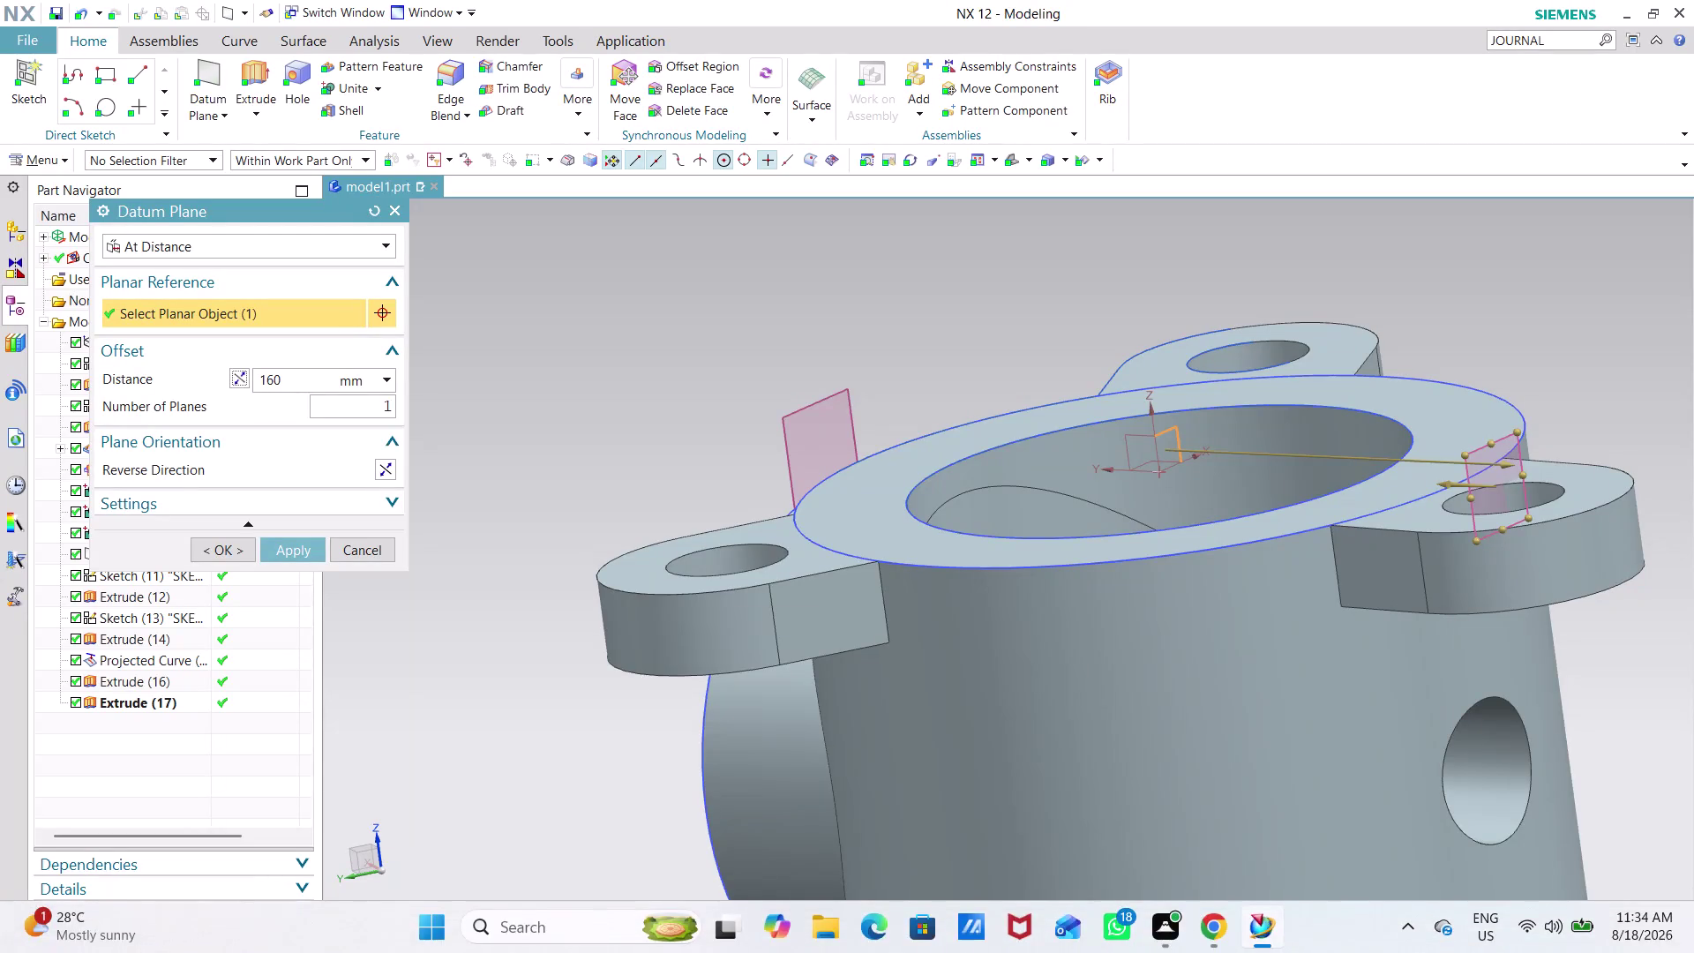
Enter a 175 mm offset distance and apply it to create the datum plane.
click(288, 375)
click(289, 375)
triple_click(289, 375)
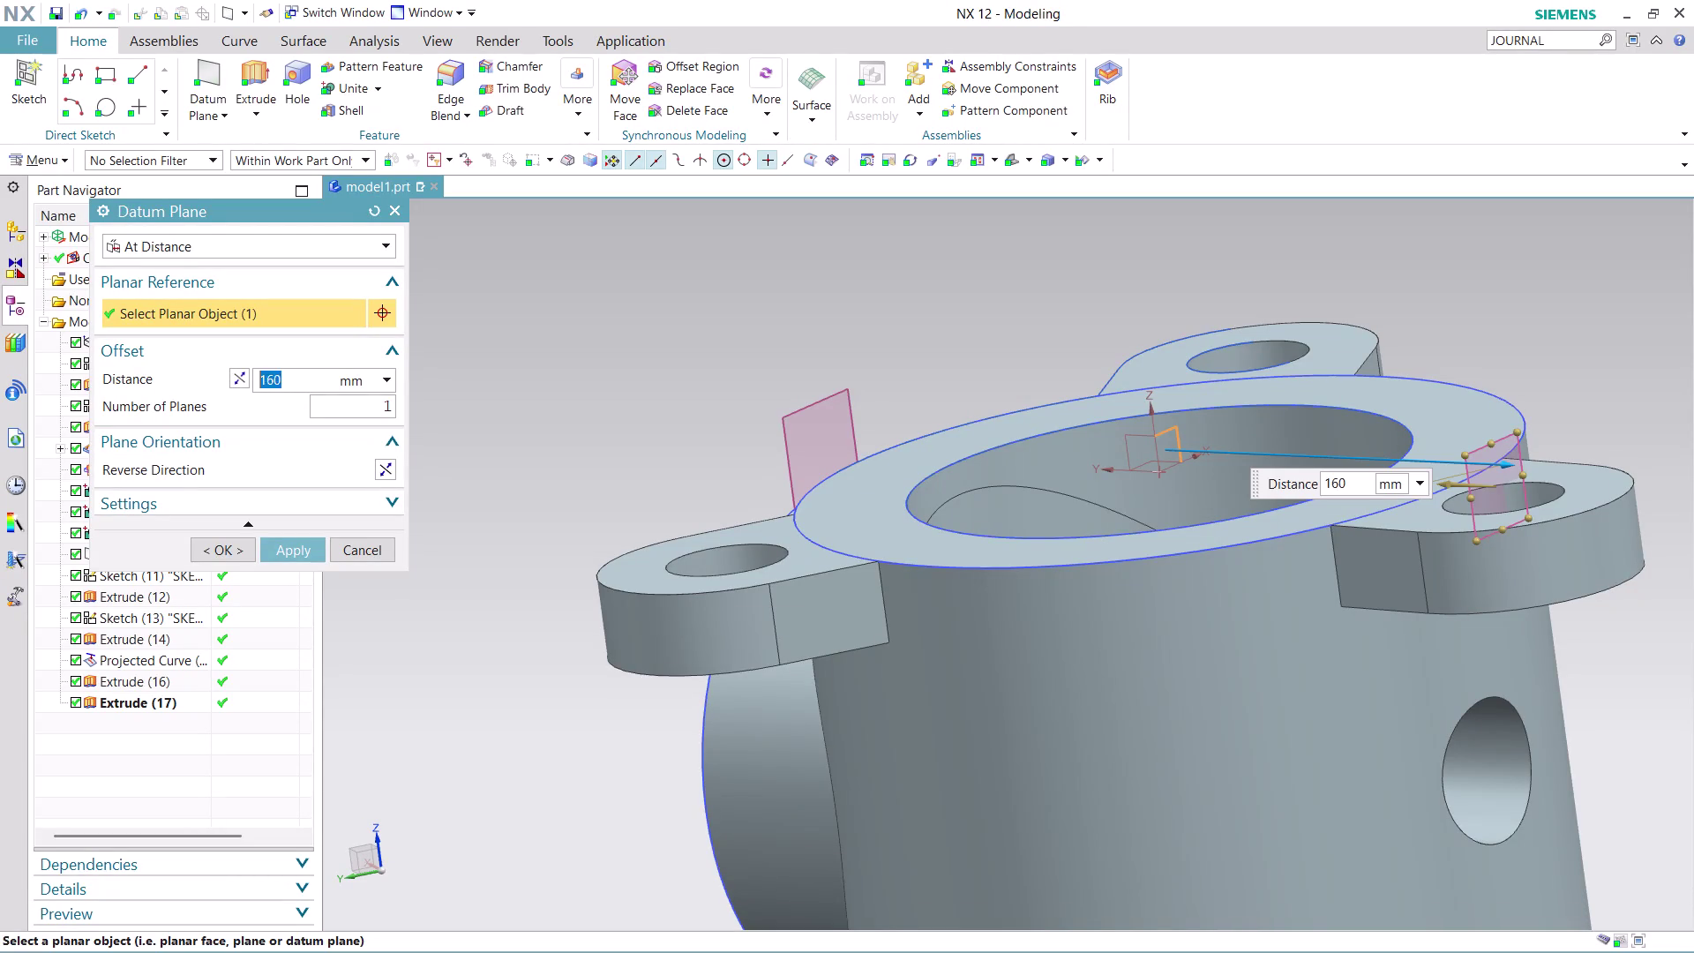
text(1)
text(75)
click(290, 544)
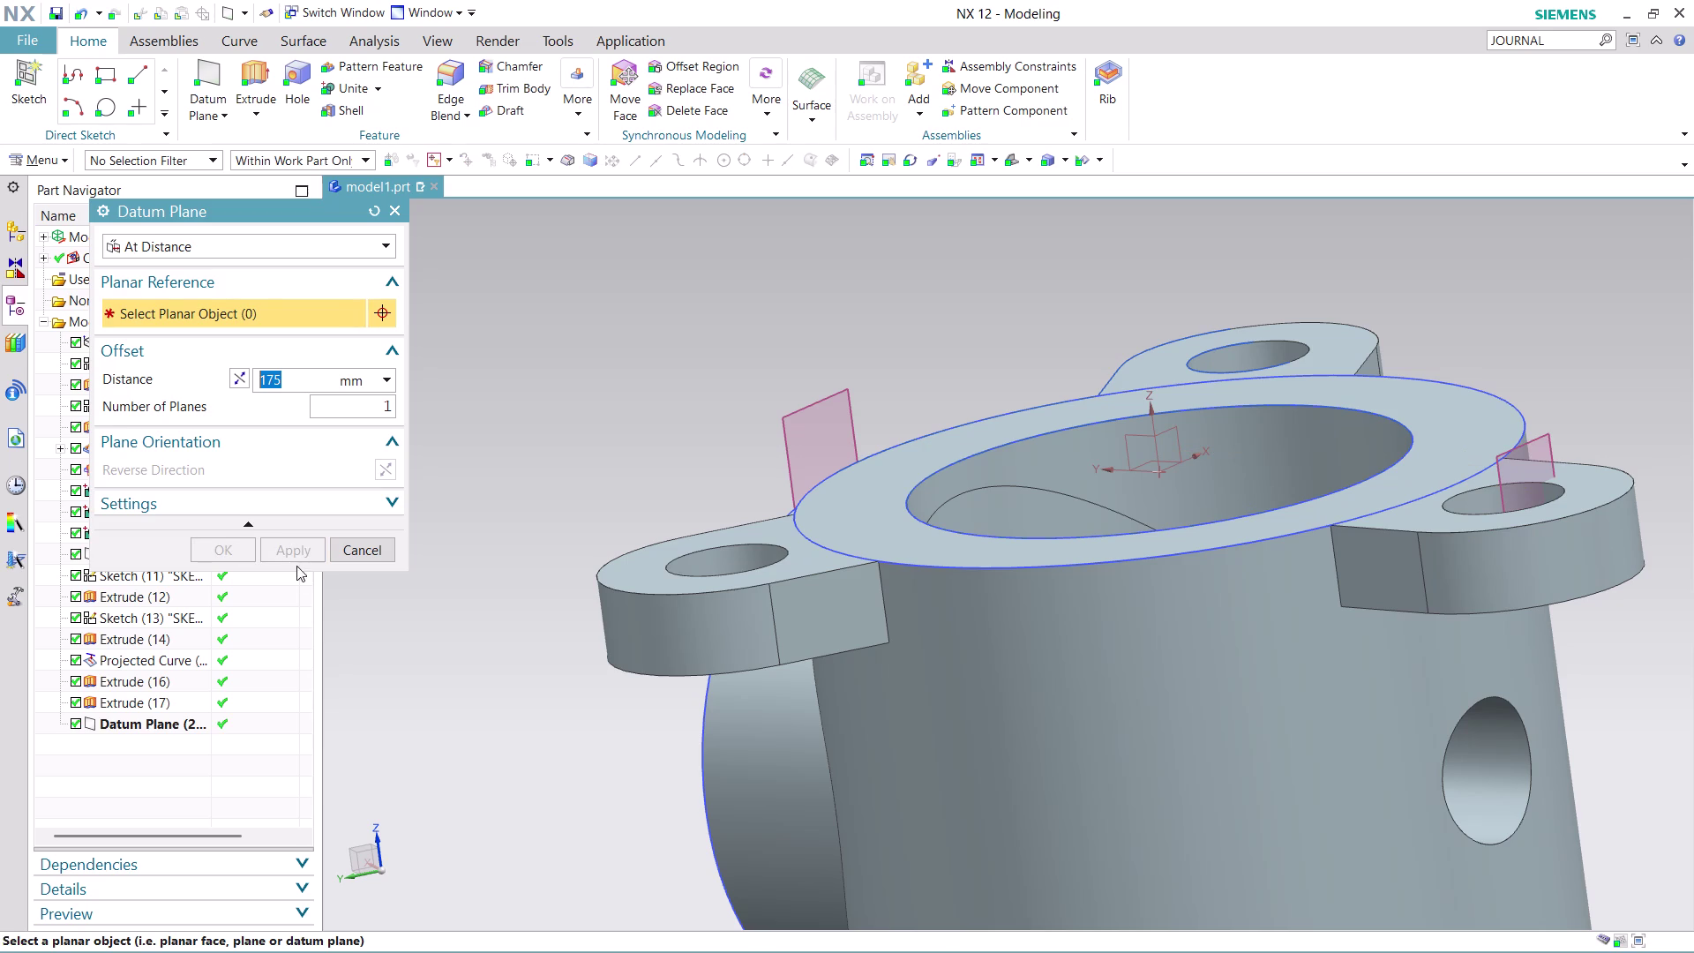
Orbit the model to inspect the new datum plane, then close the Datum Plane dialog.
scroll(down, 3)
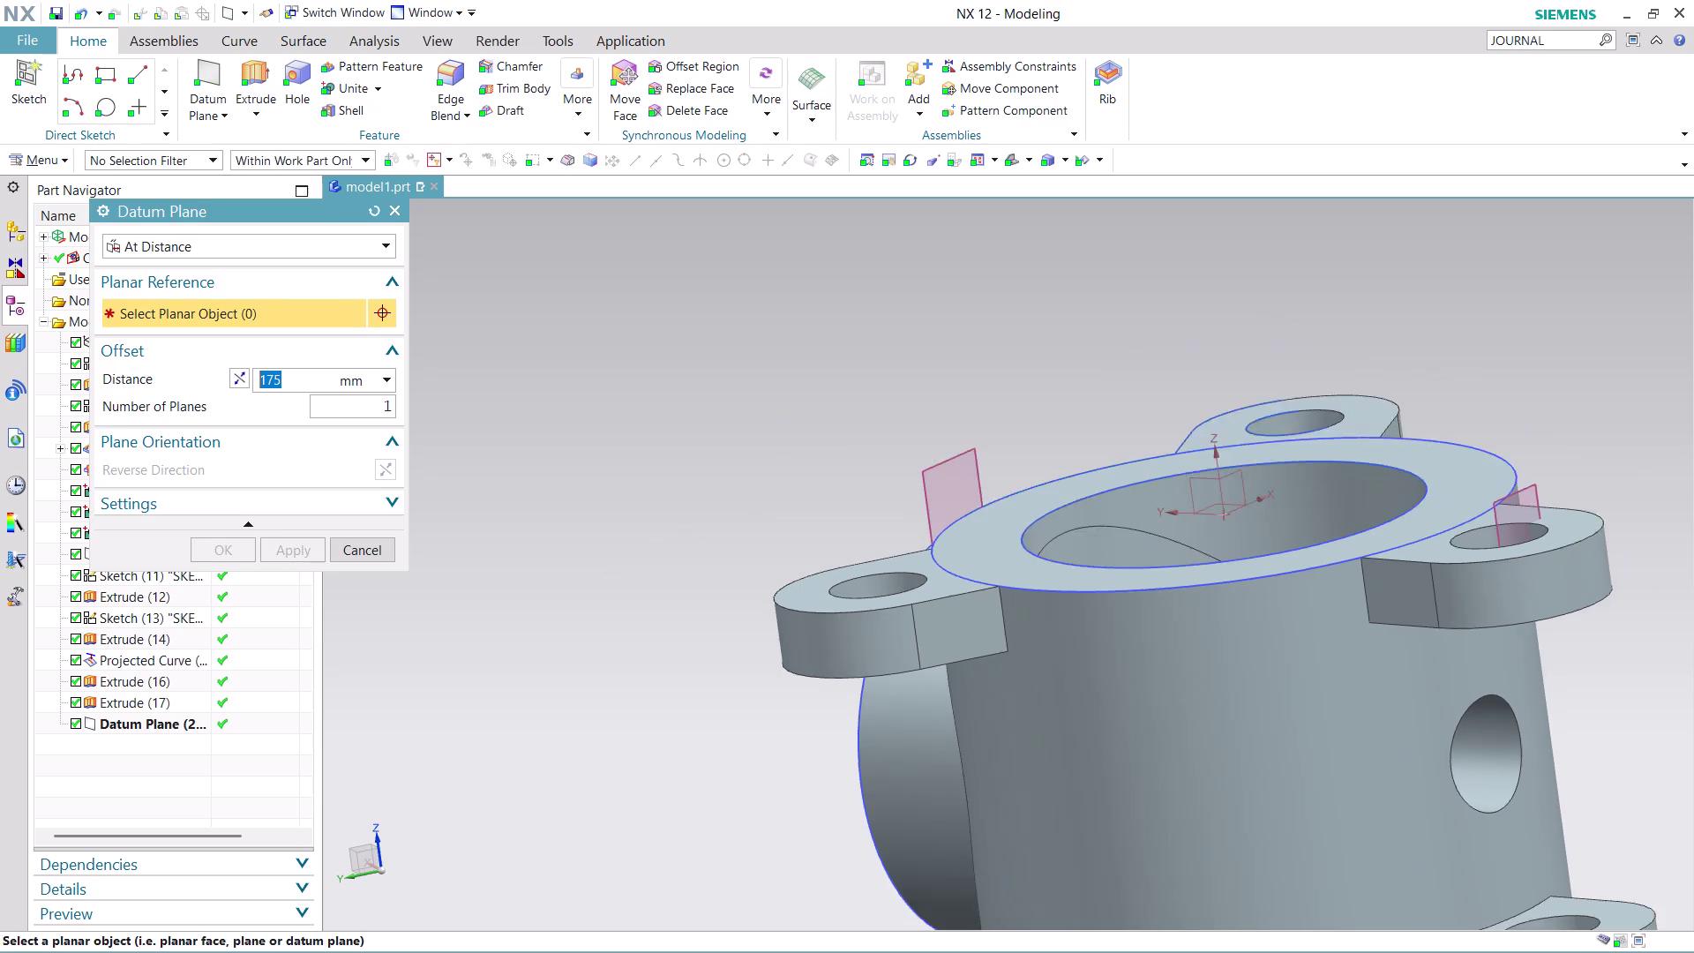
scroll(down, 3)
middle_drag(1572, 696, 1485, 661)
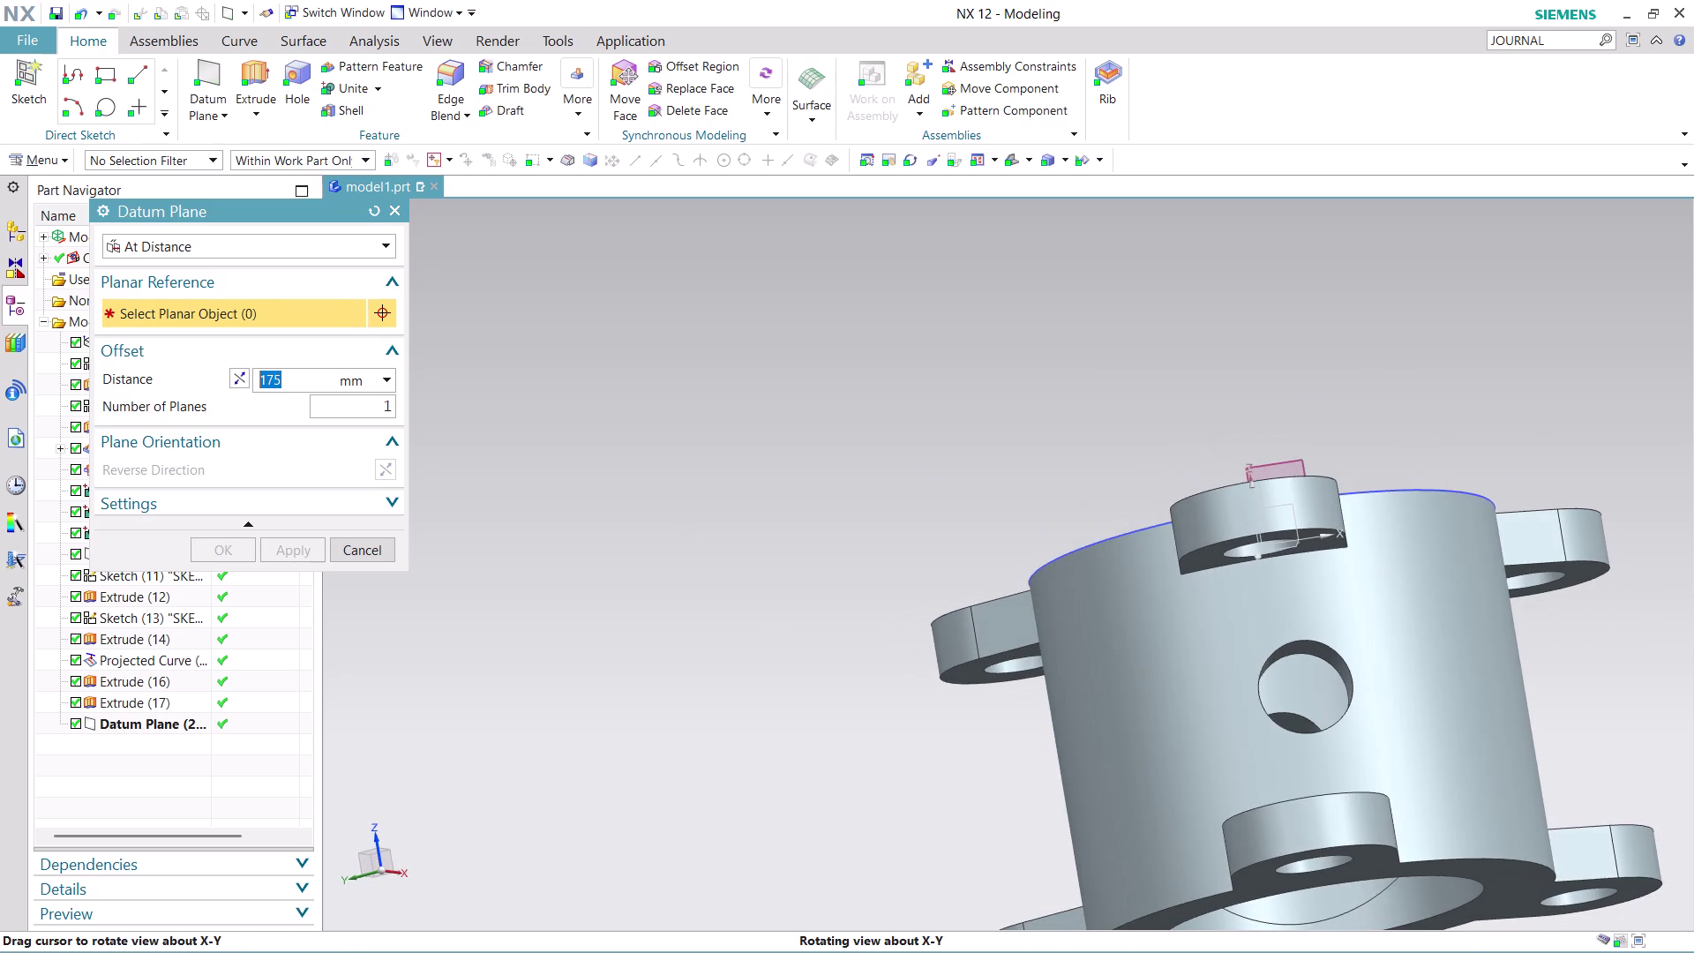
middle_drag(1484, 662, 1484, 663)
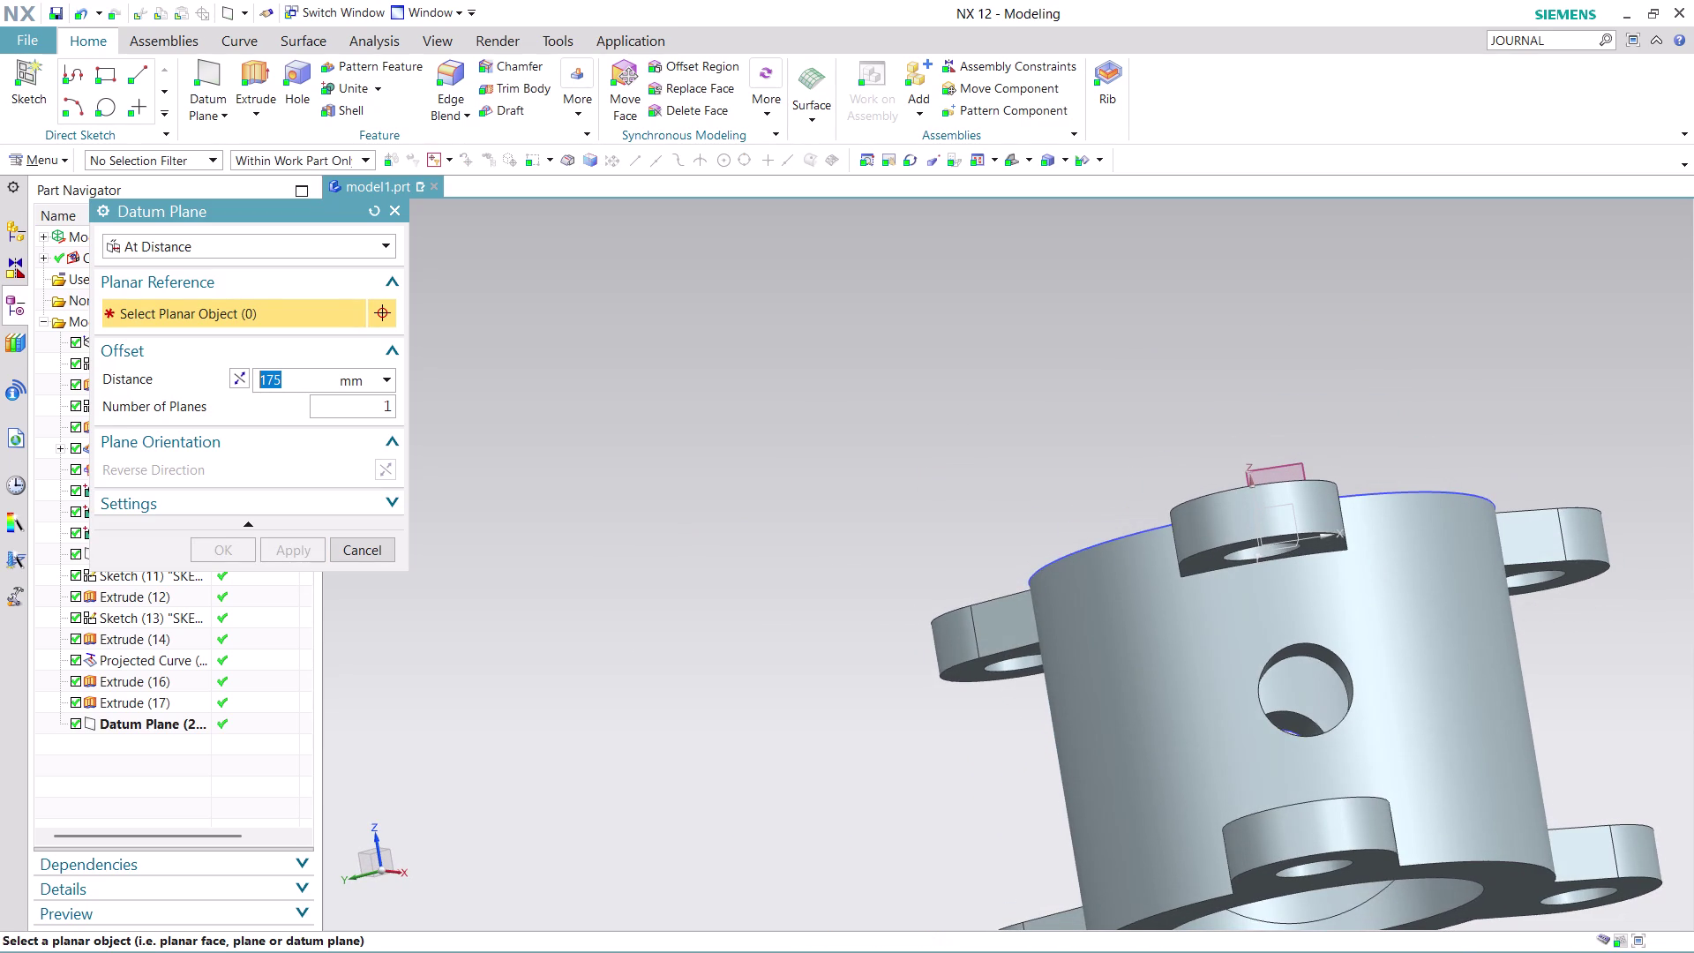
click(382, 548)
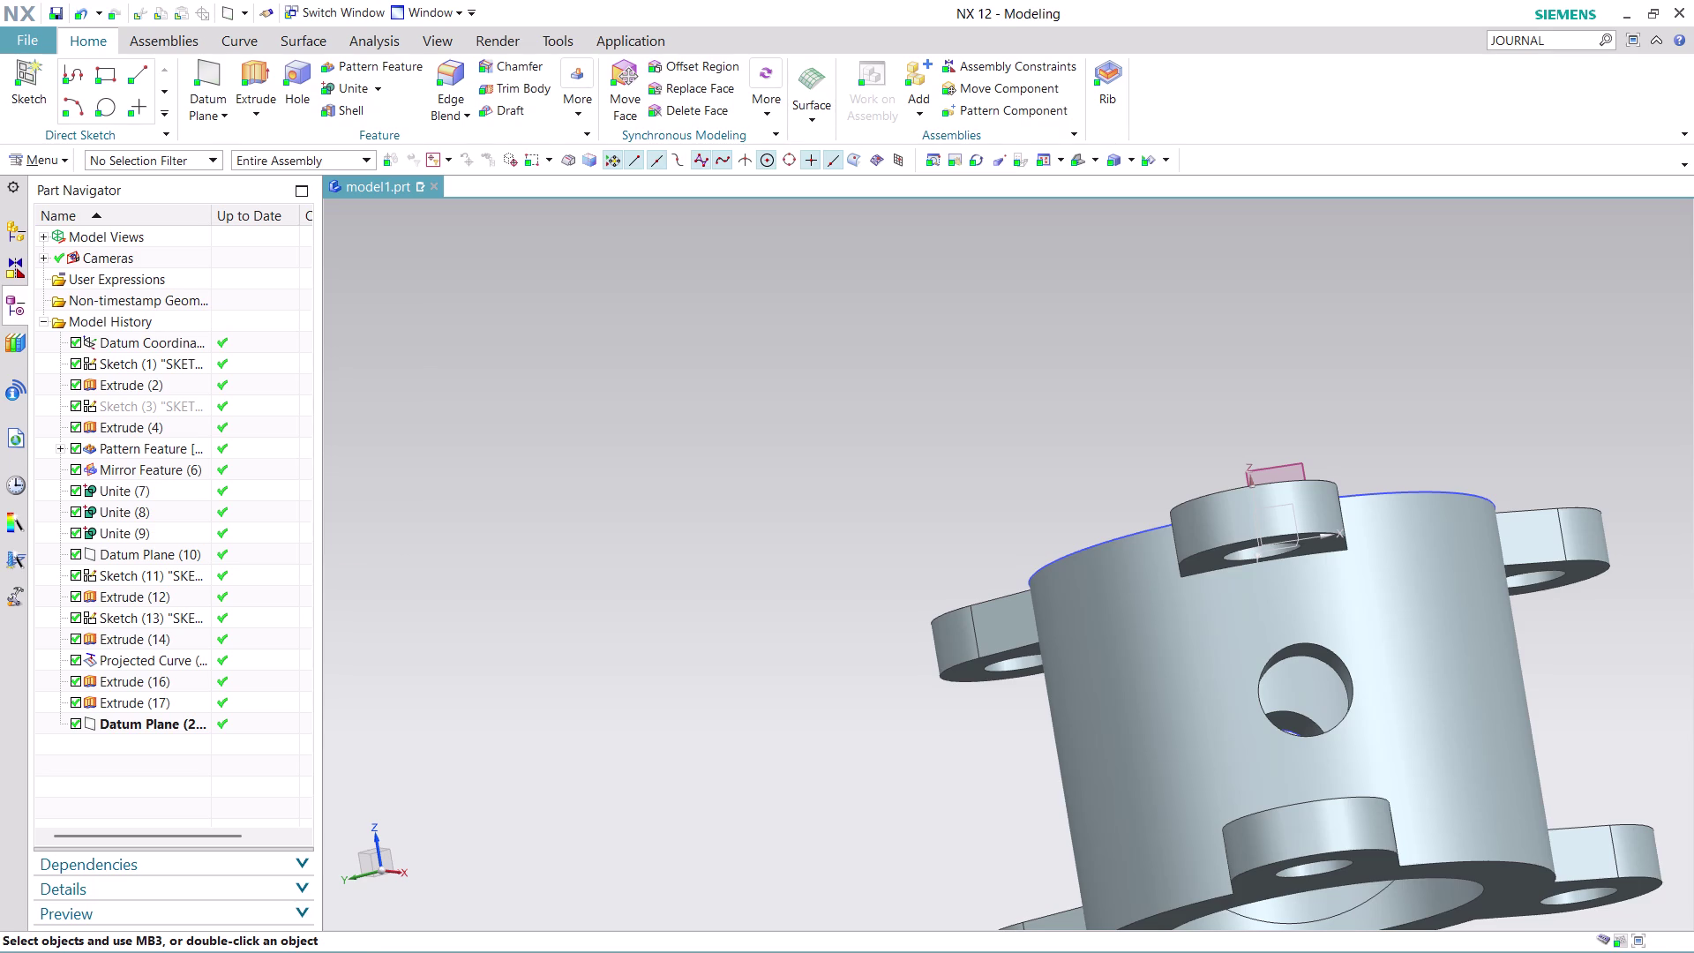
Create a sketch on Datum Plane (18), oriented along the Y axis with its origin on the model.
click(49, 165)
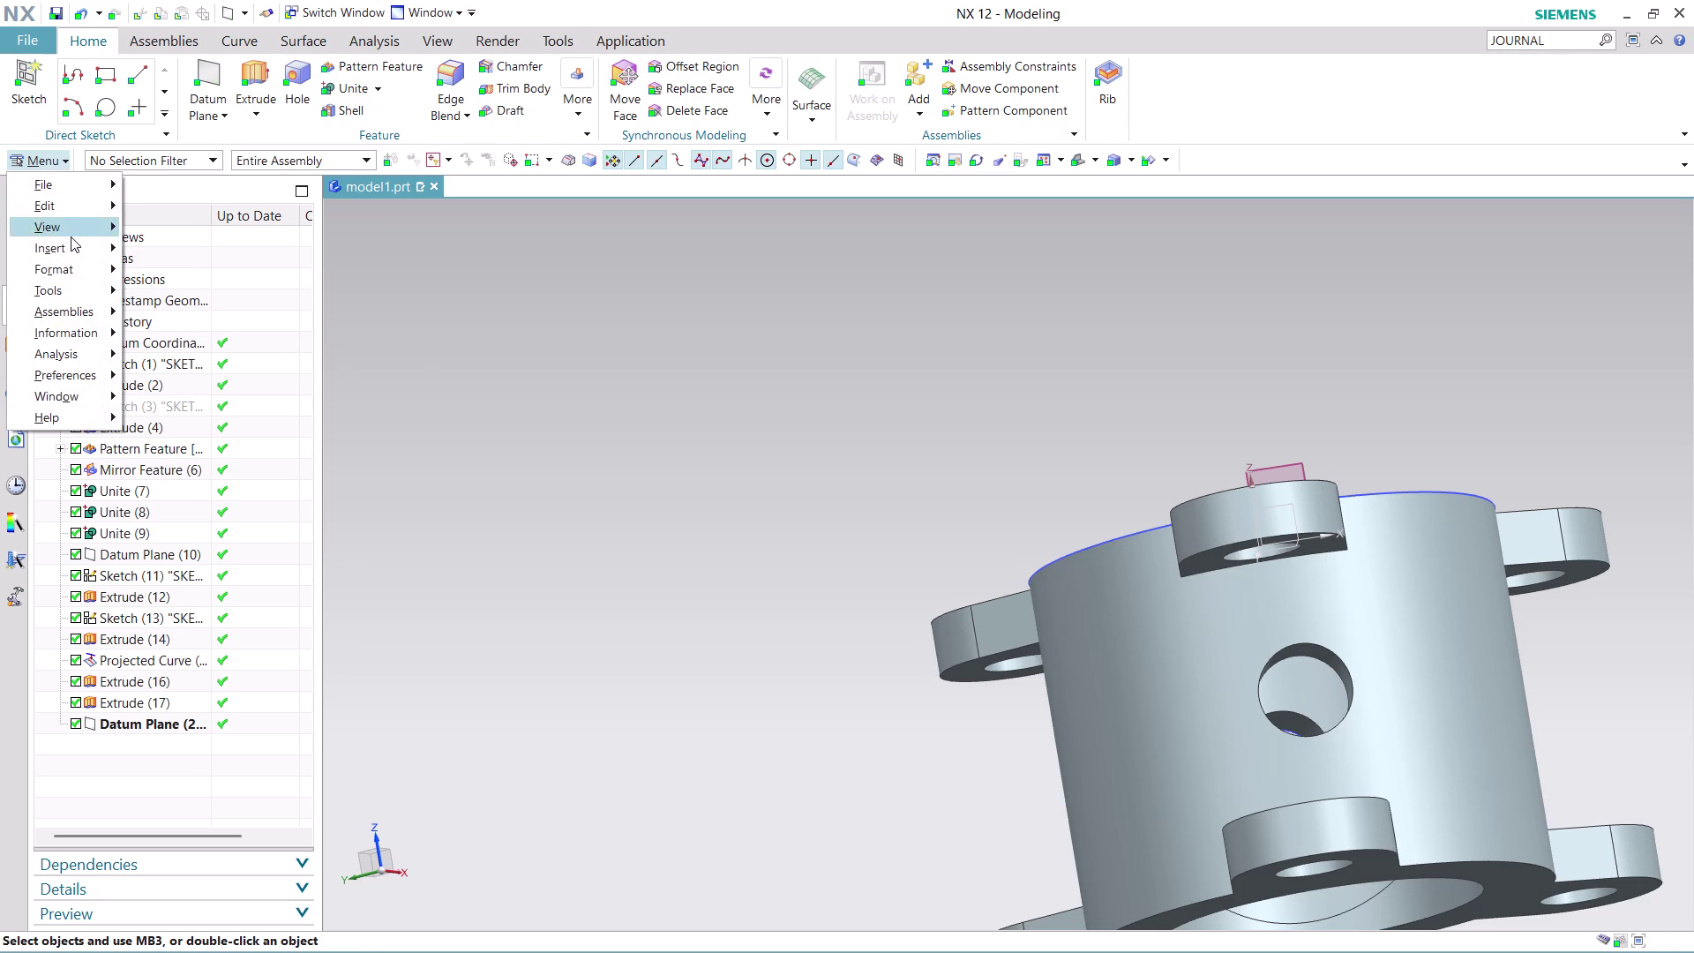
click(249, 270)
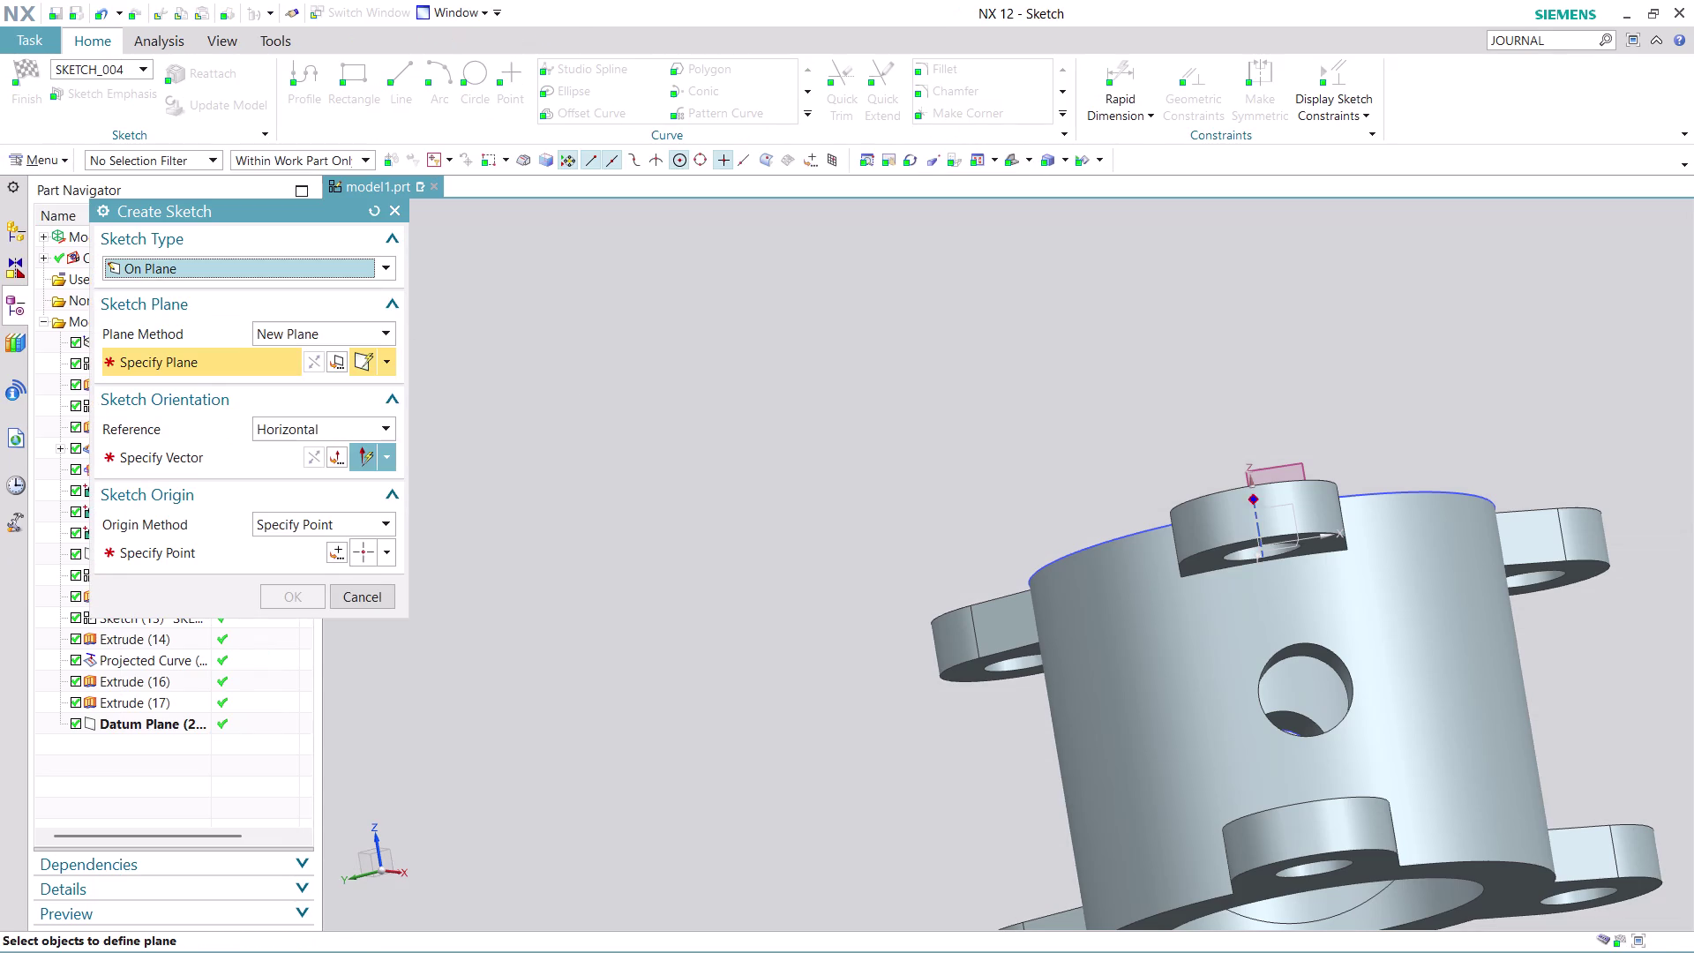
click(1263, 462)
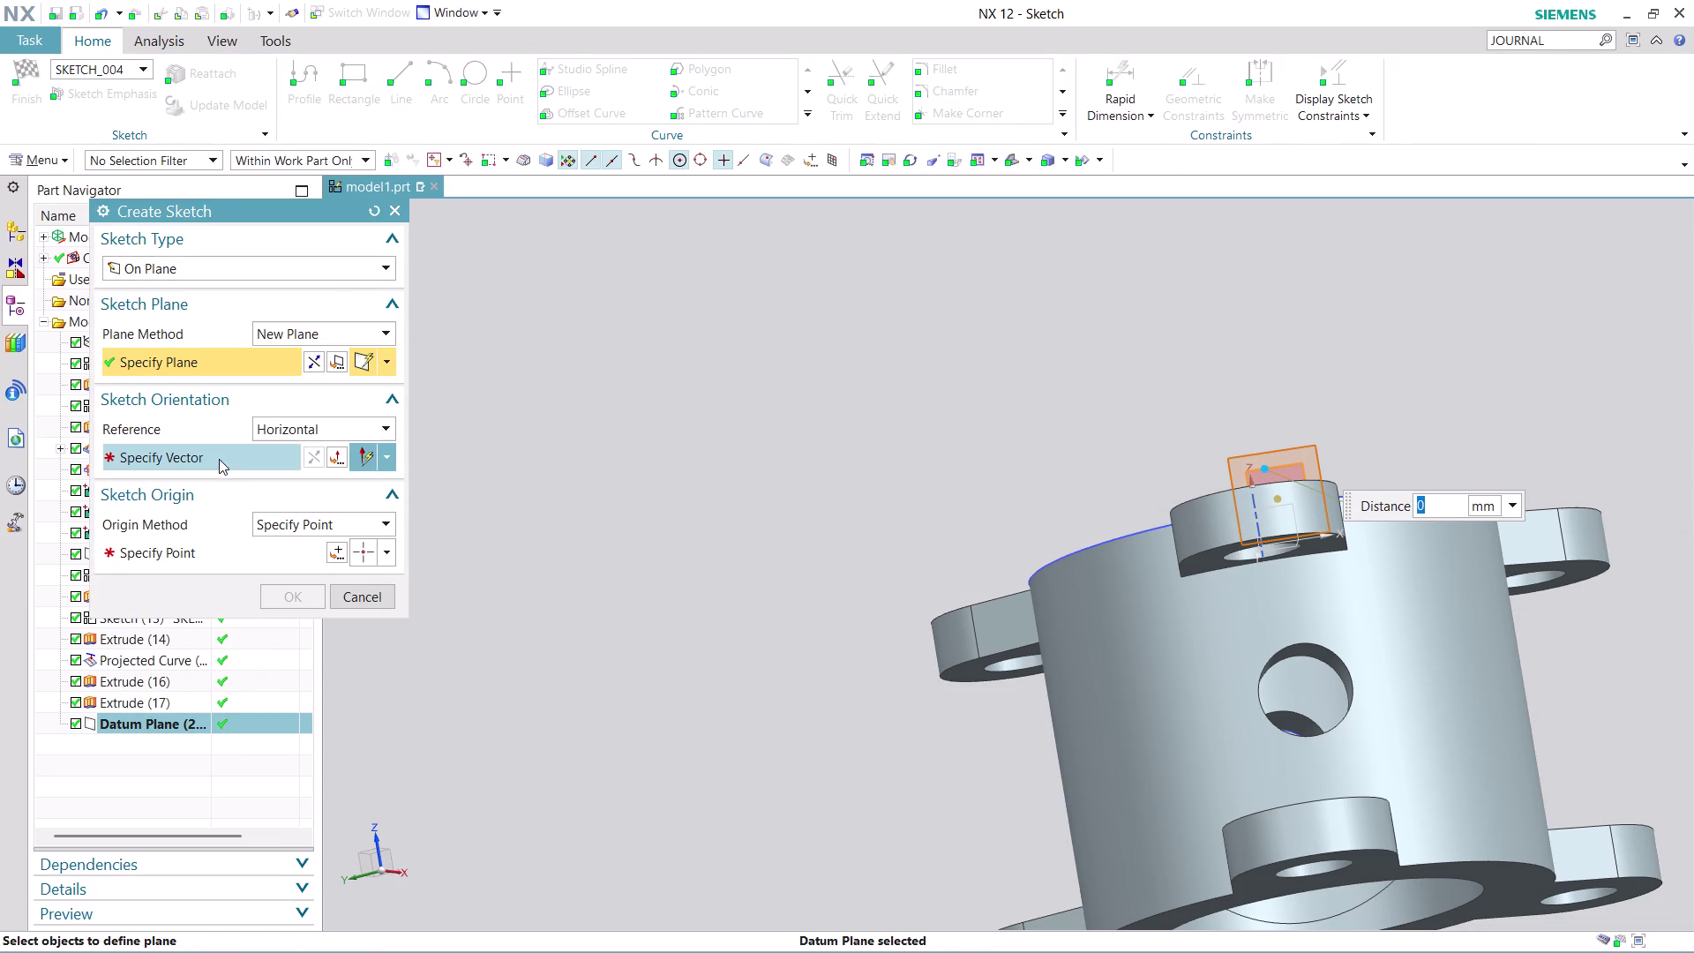
click(218, 458)
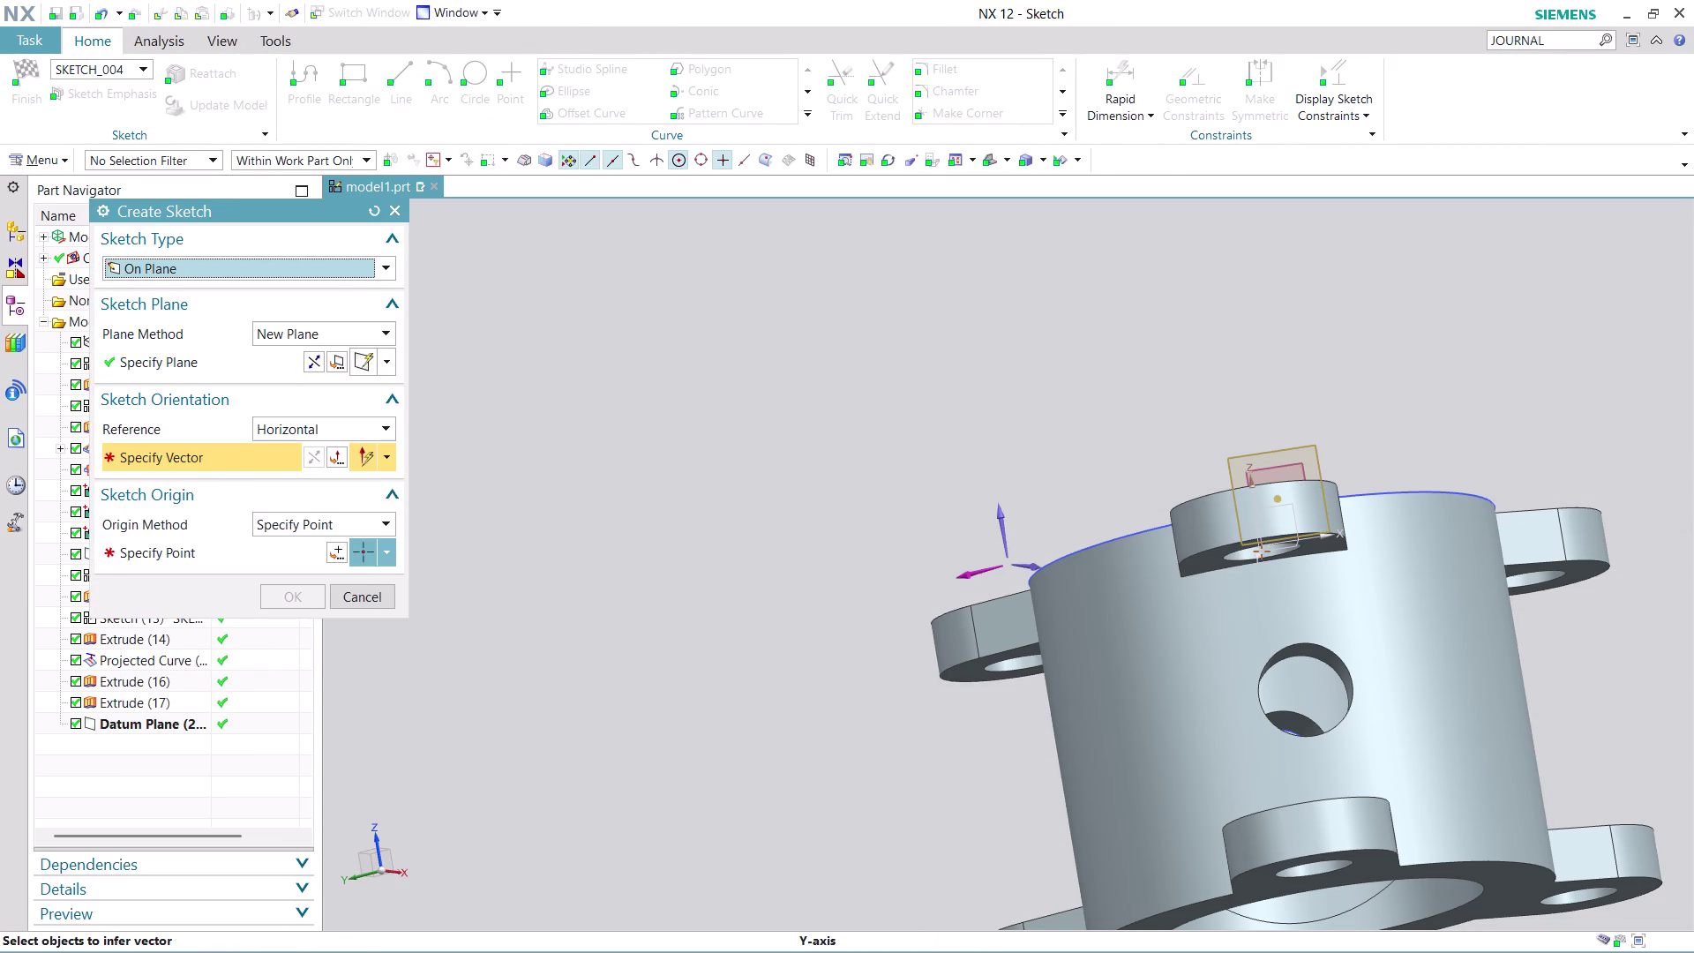
click(977, 564)
click(345, 551)
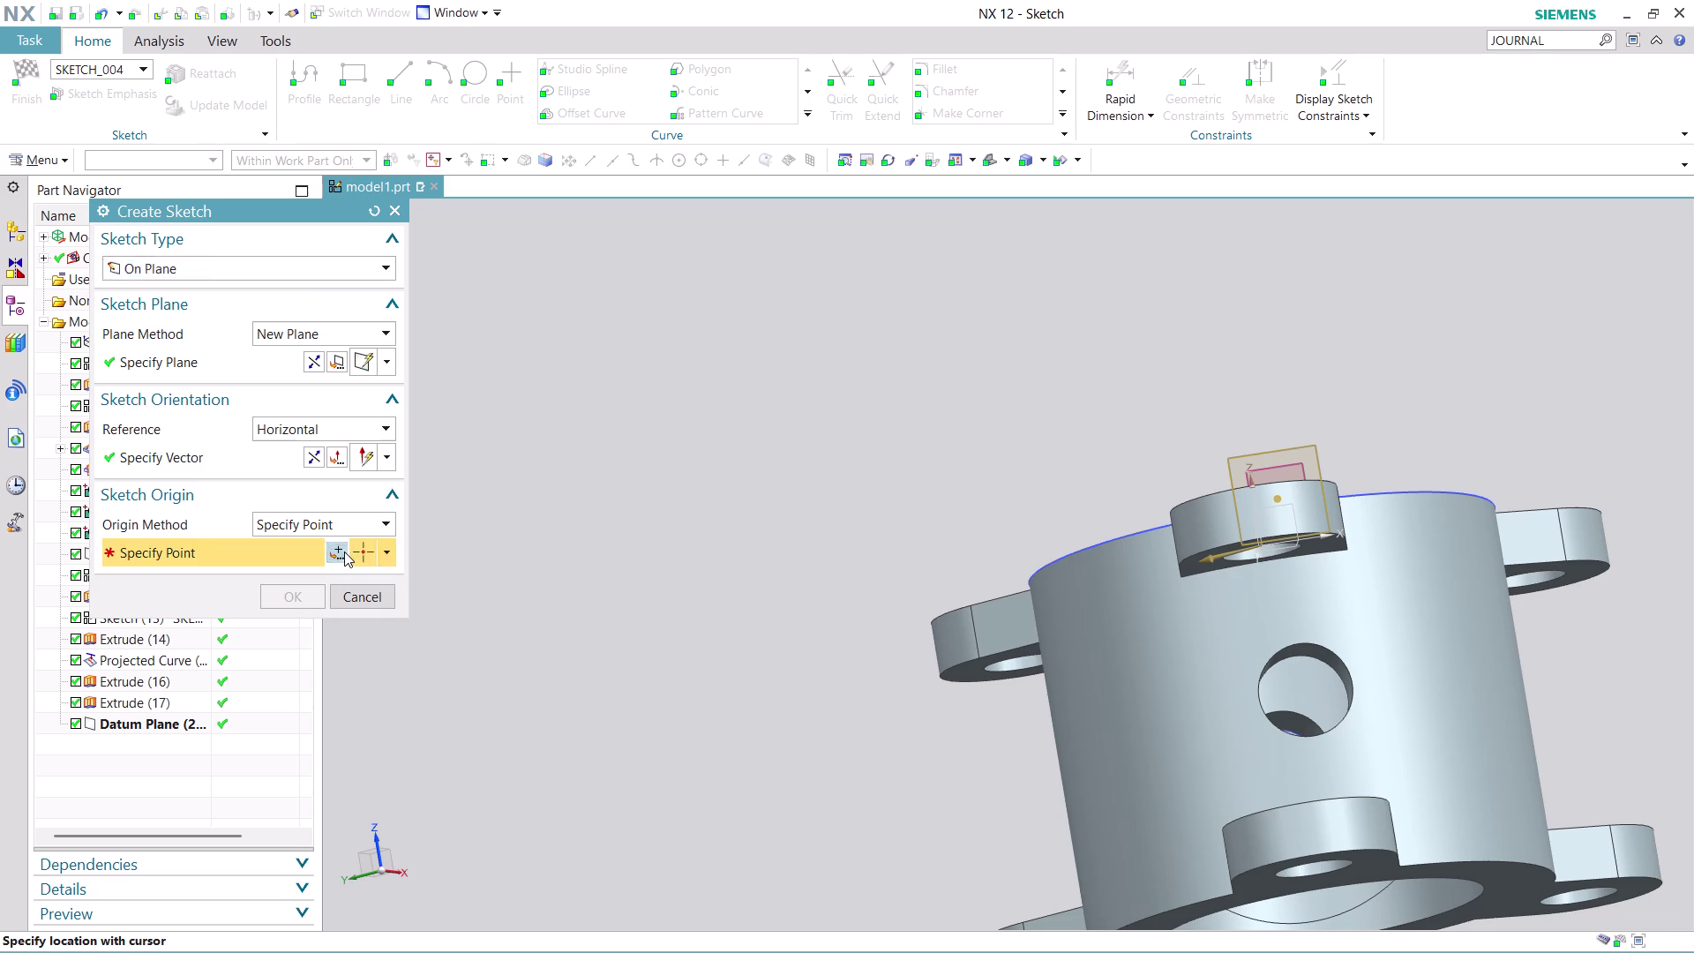
click(271, 577)
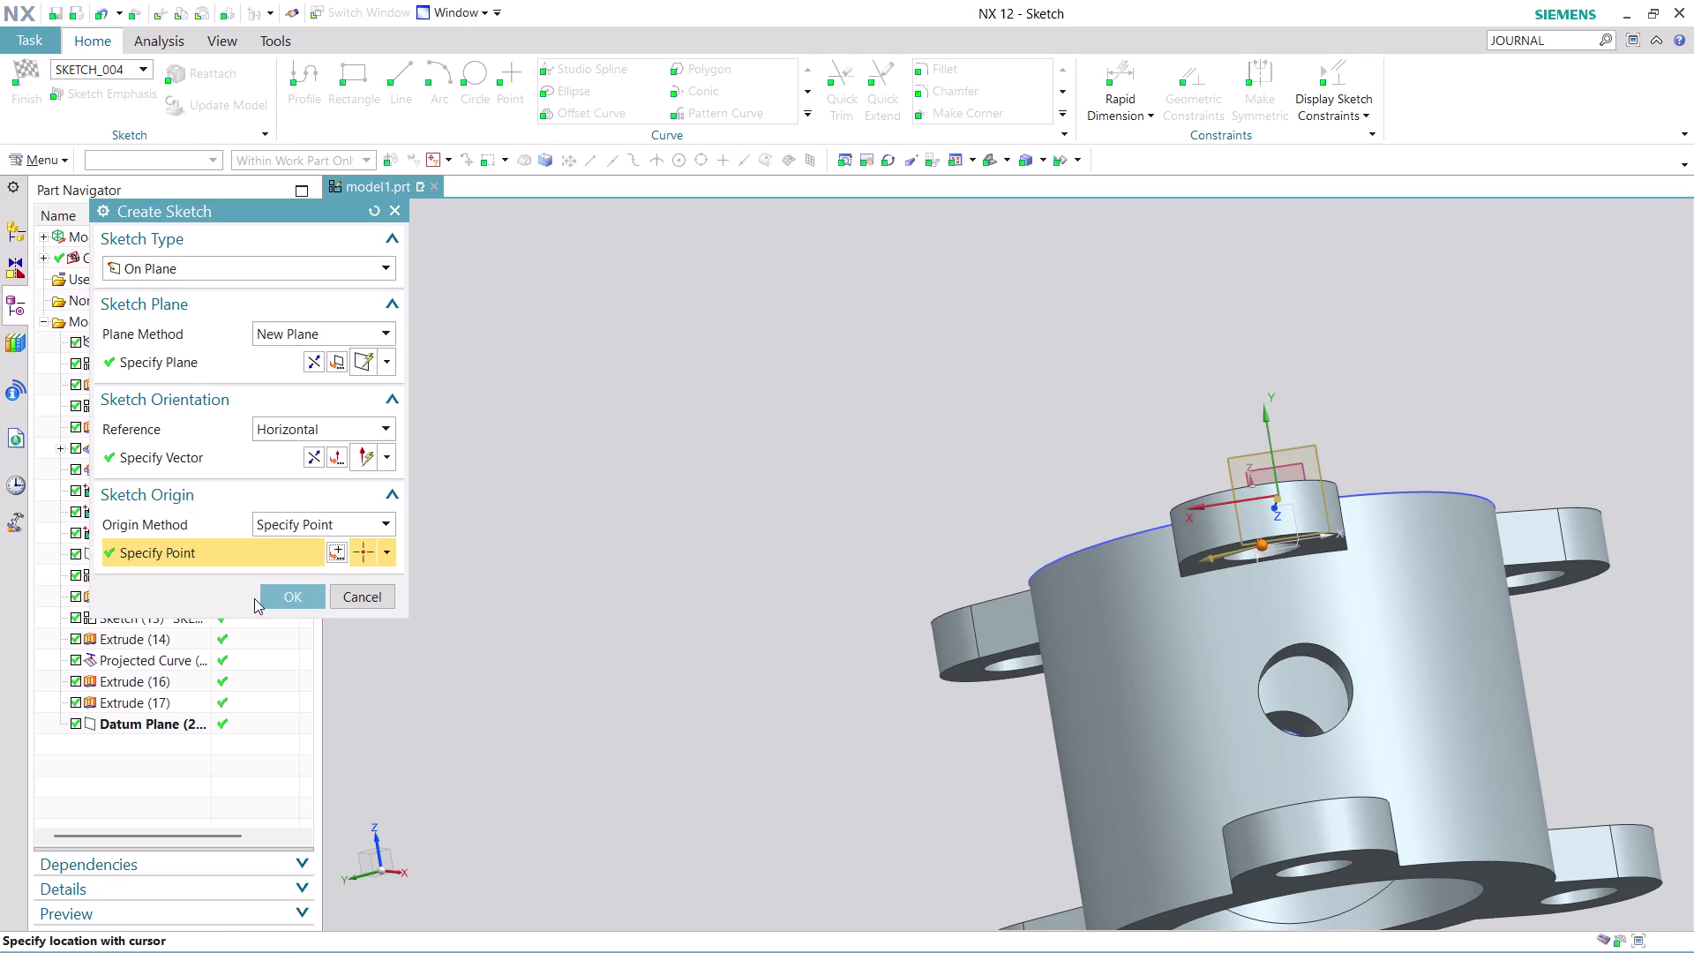
click(294, 593)
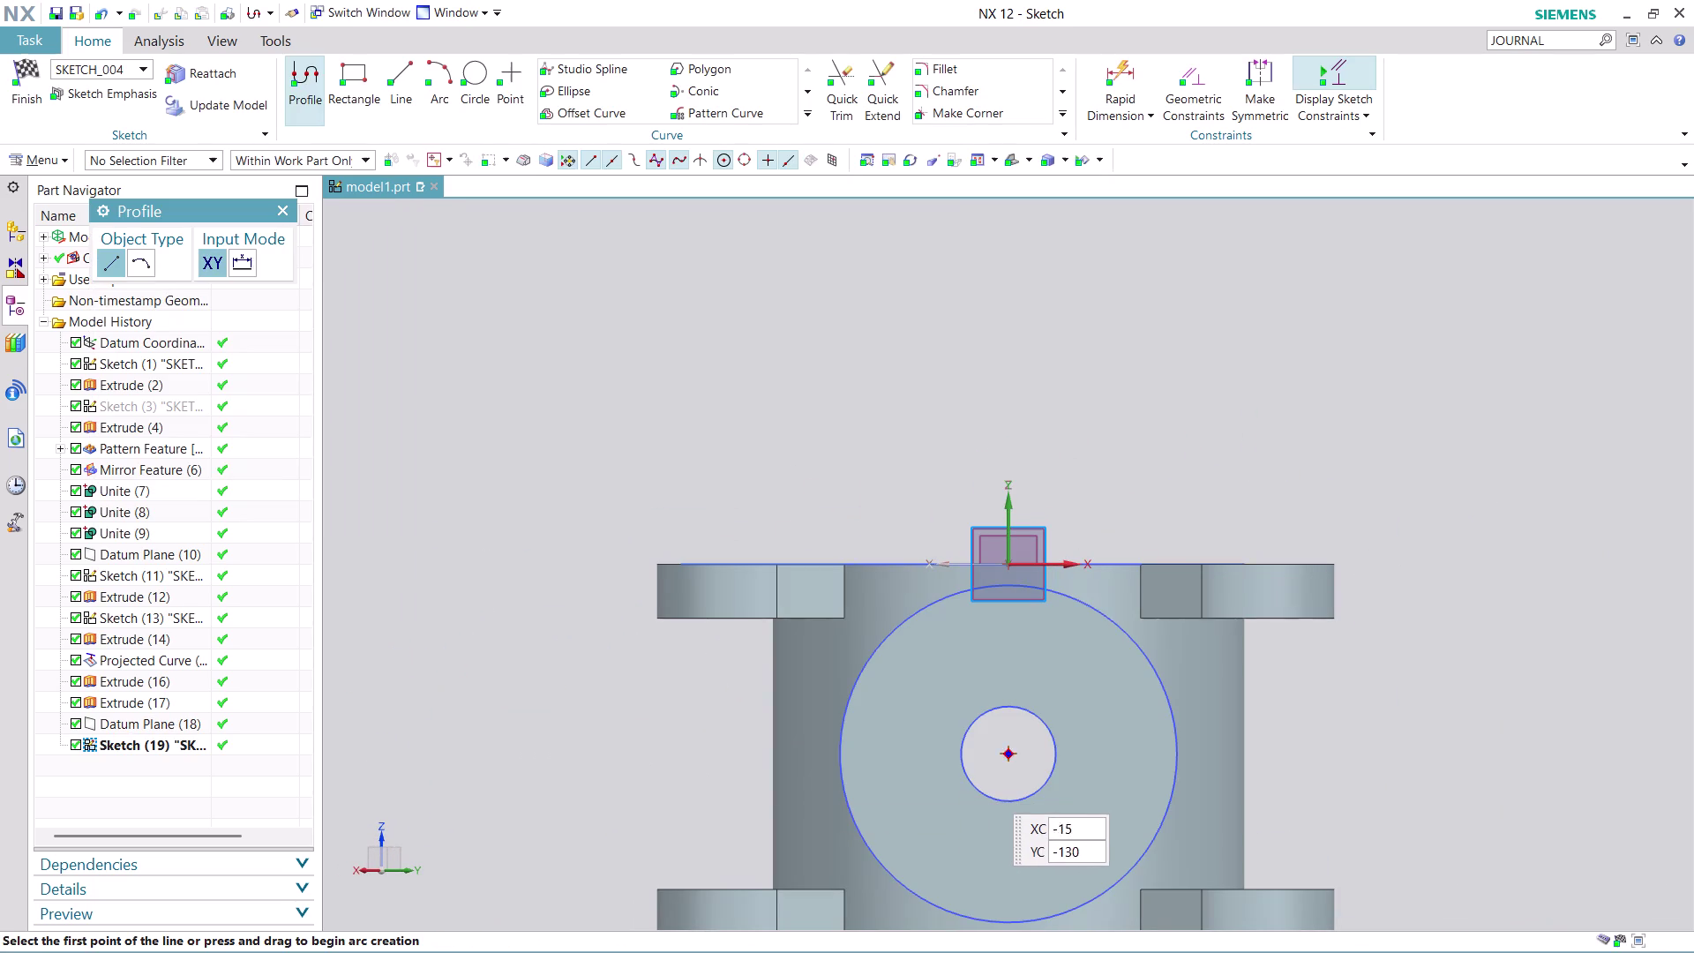
Draw a 75 mm diameter circle on the side hole centre and finish Sketch 19.
scroll(up, 3)
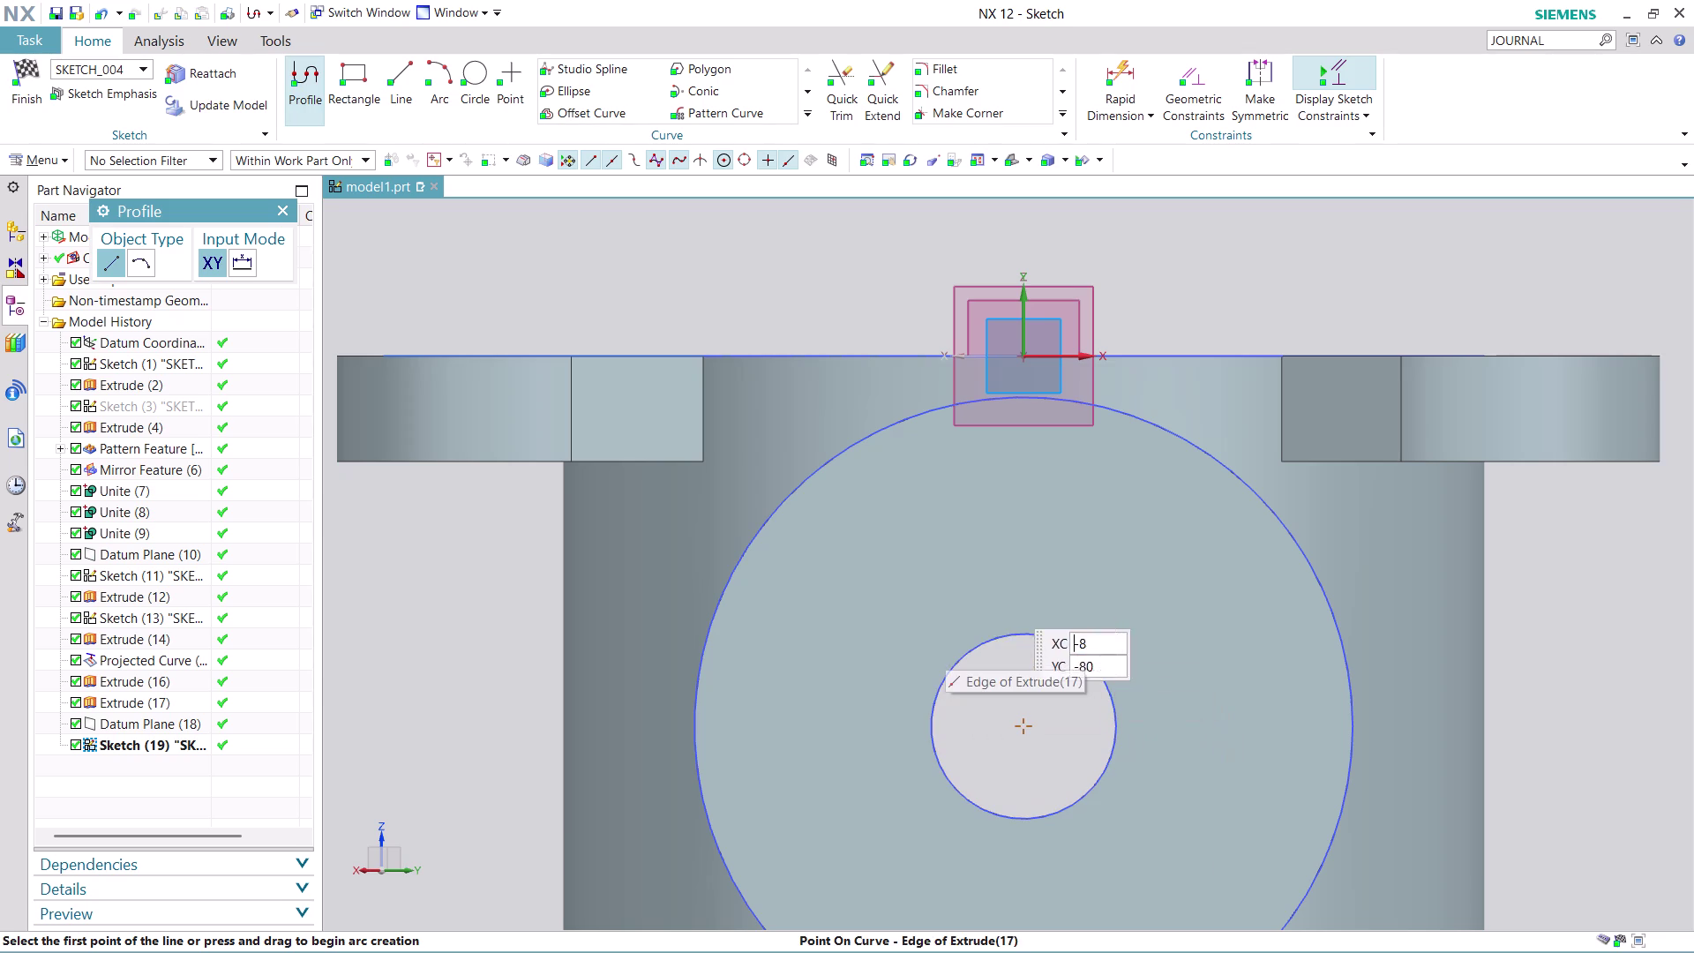
click(474, 62)
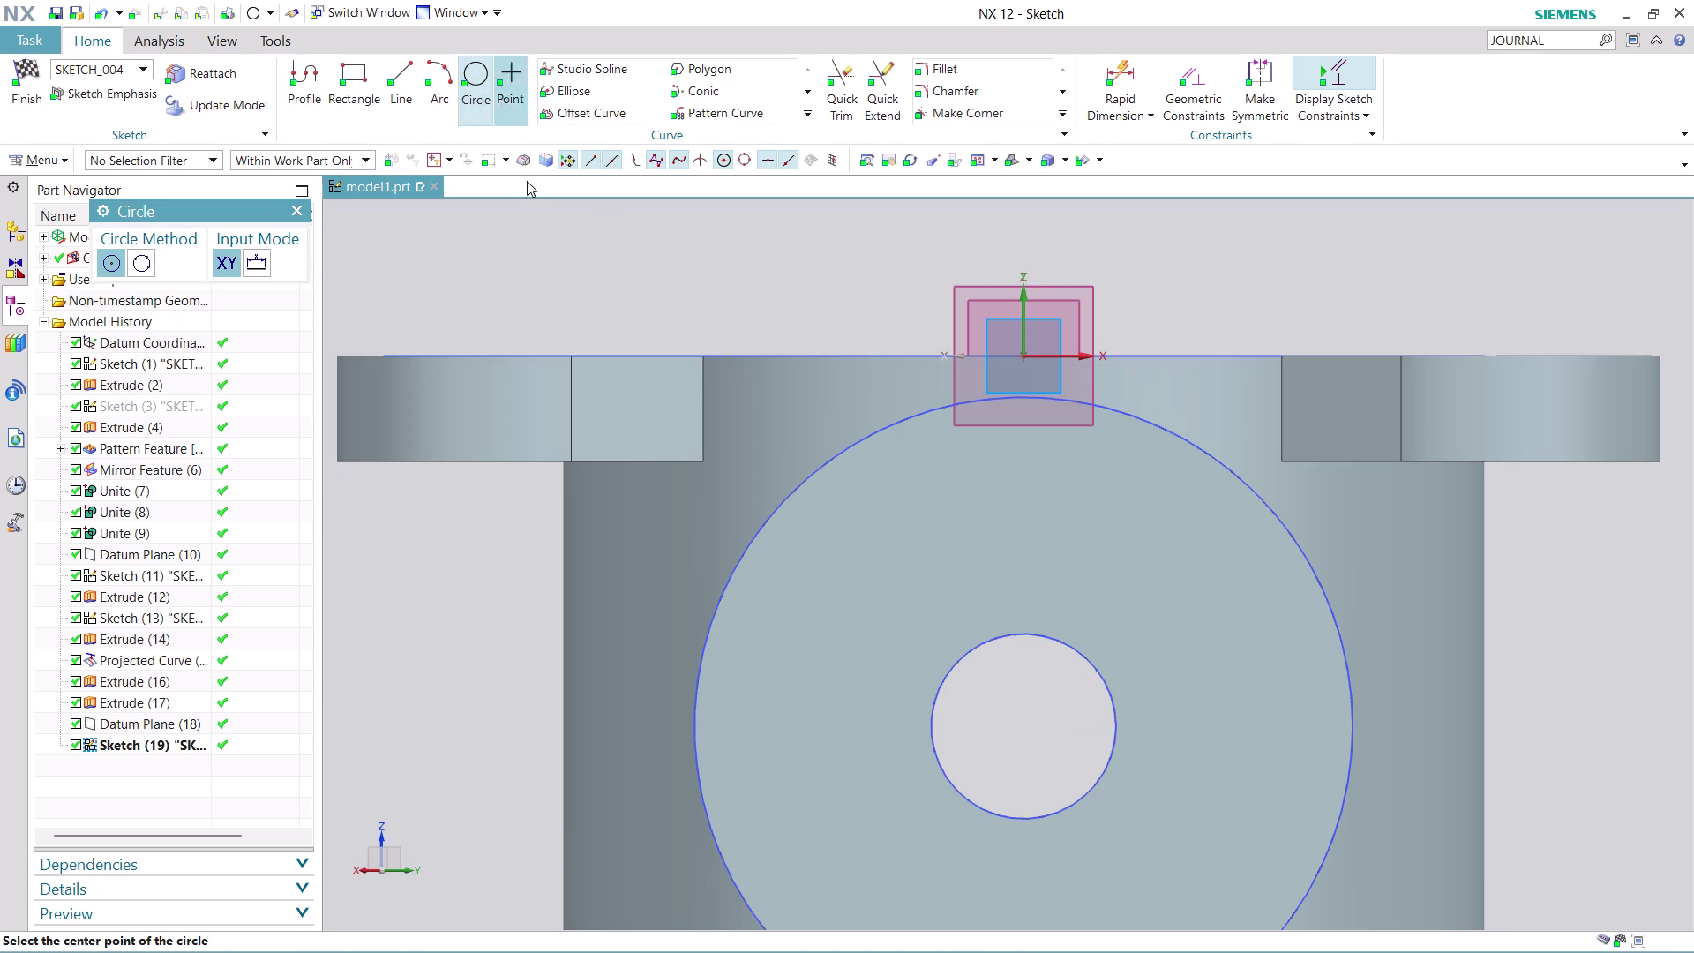
click(1025, 722)
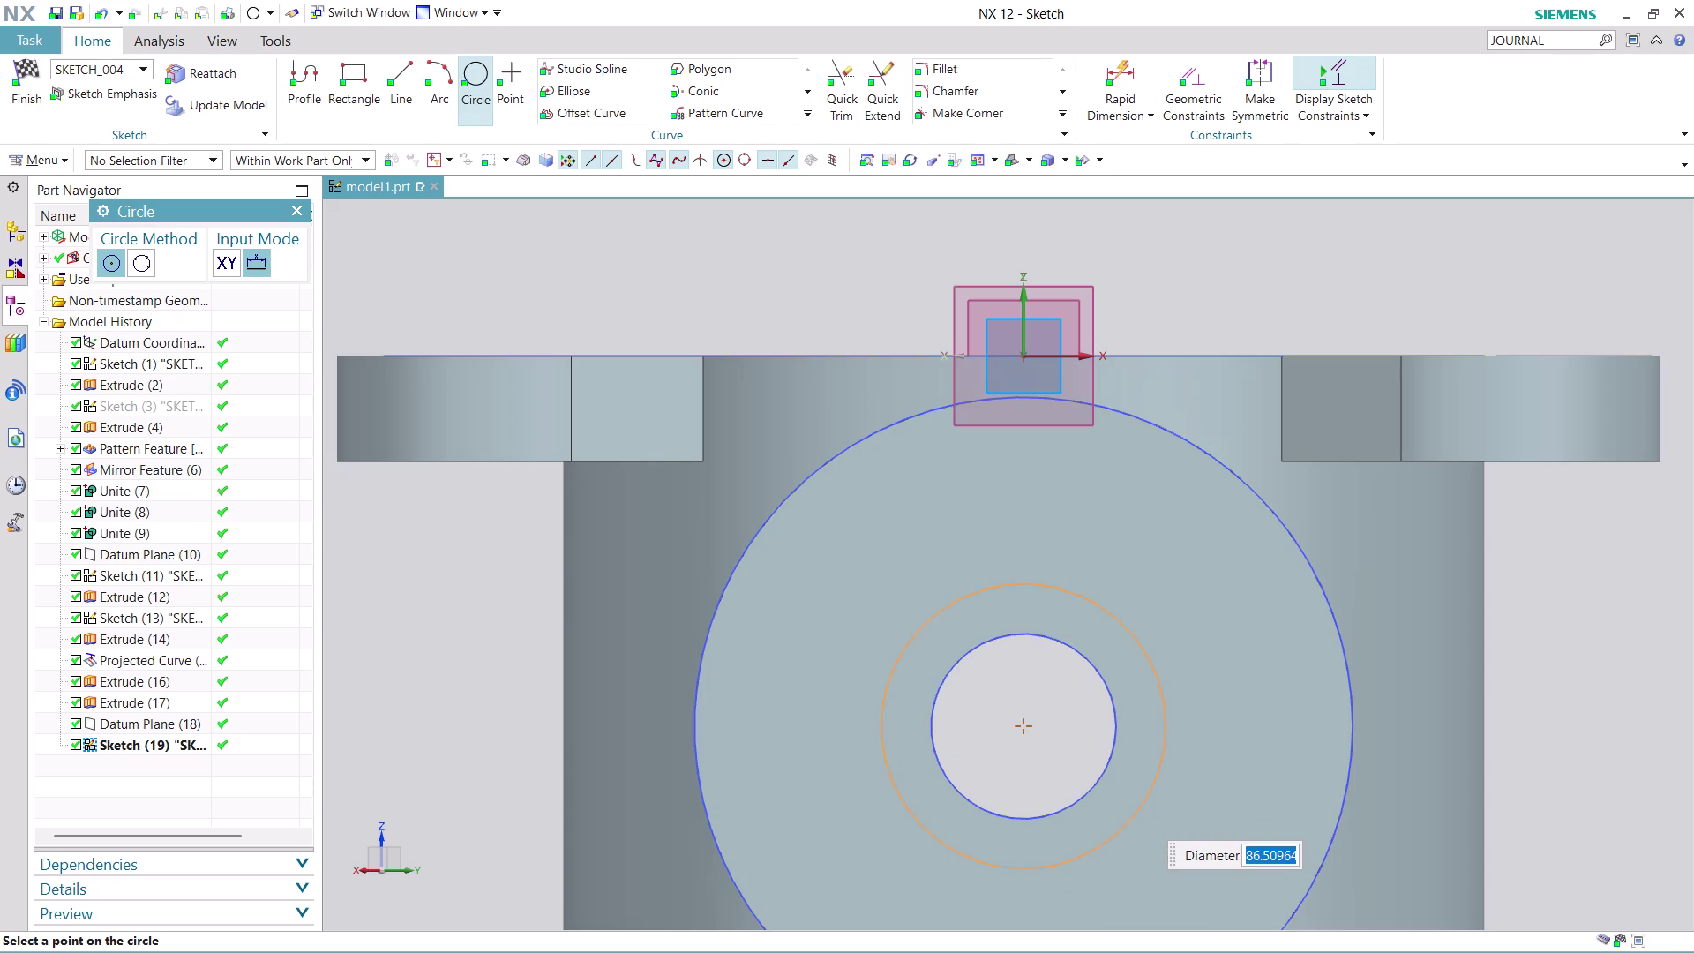
text(75)
key(Return)
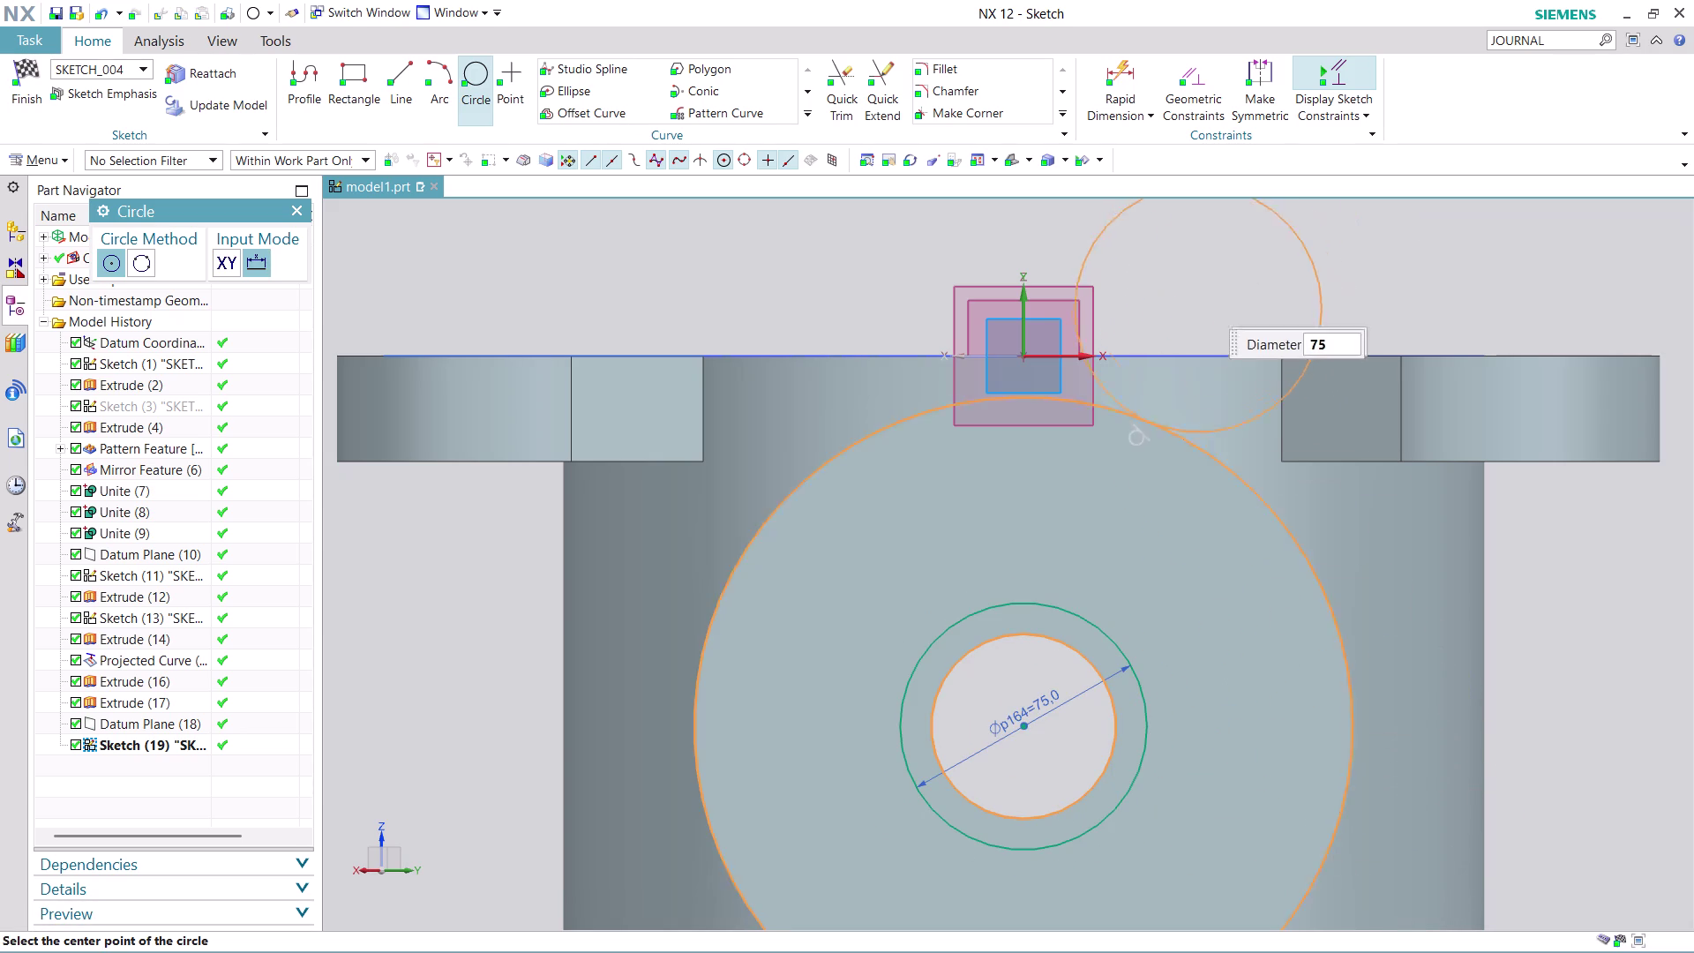
click(25, 93)
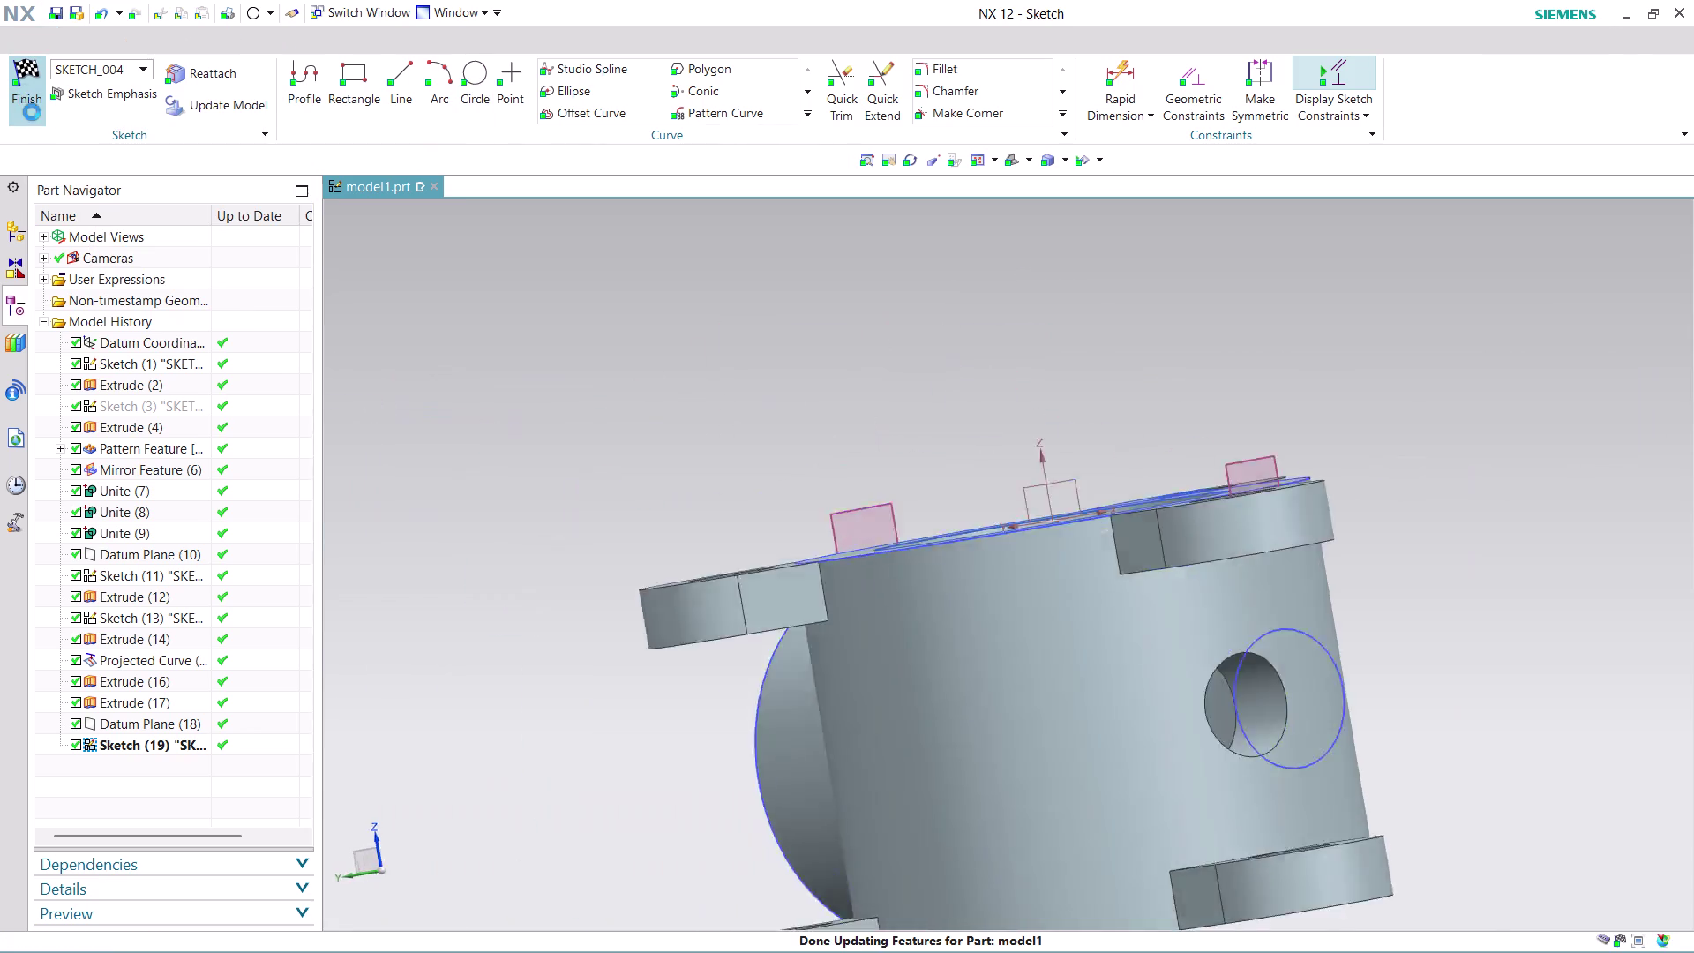
Orbit to a side profile of the housing to check the circle, and launch Extrude.
scroll(up, 3)
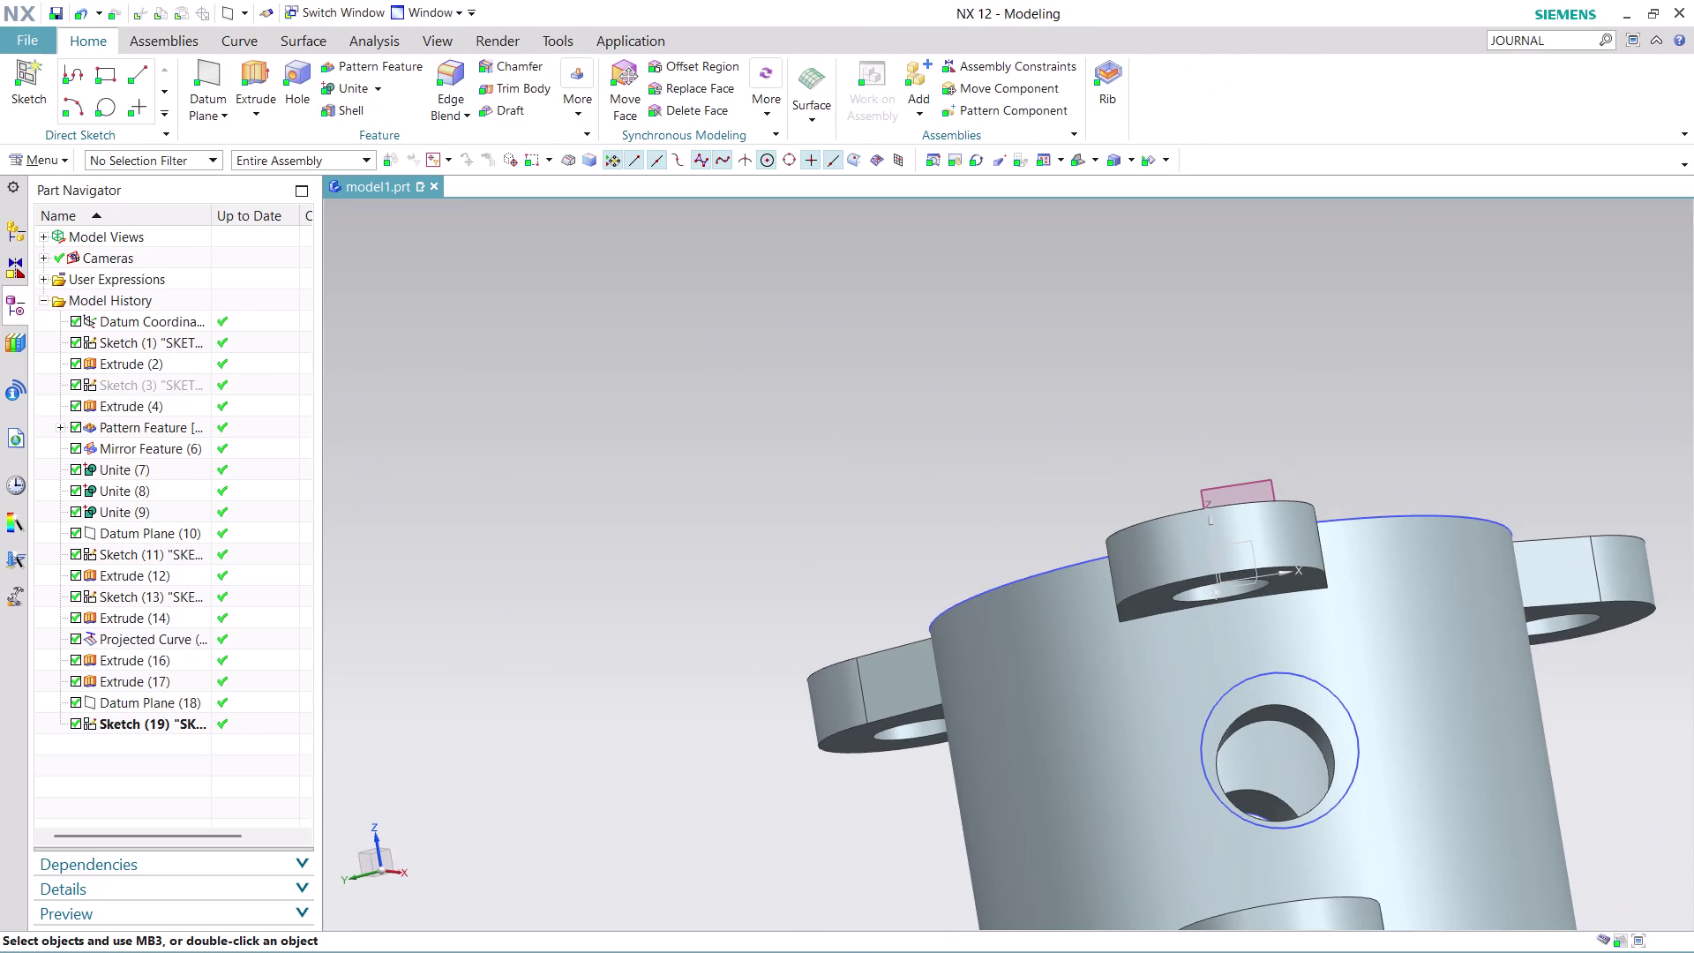
middle_drag(1426, 397, 1465, 401)
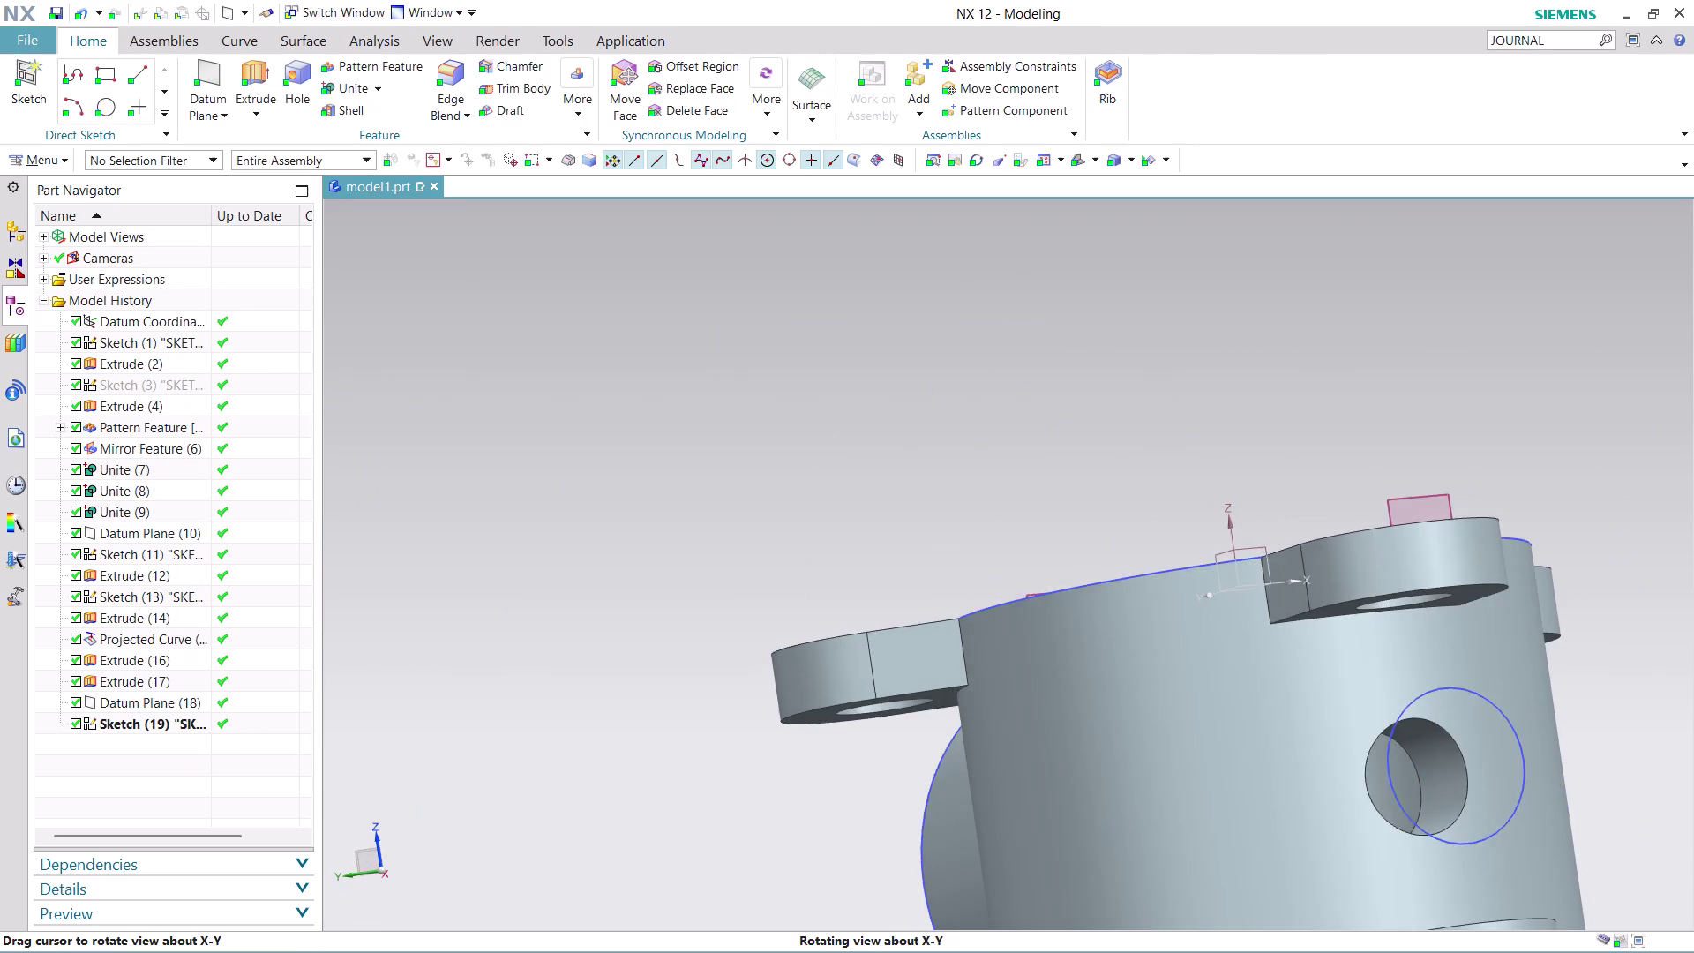
middle_drag(1464, 402, 1423, 411)
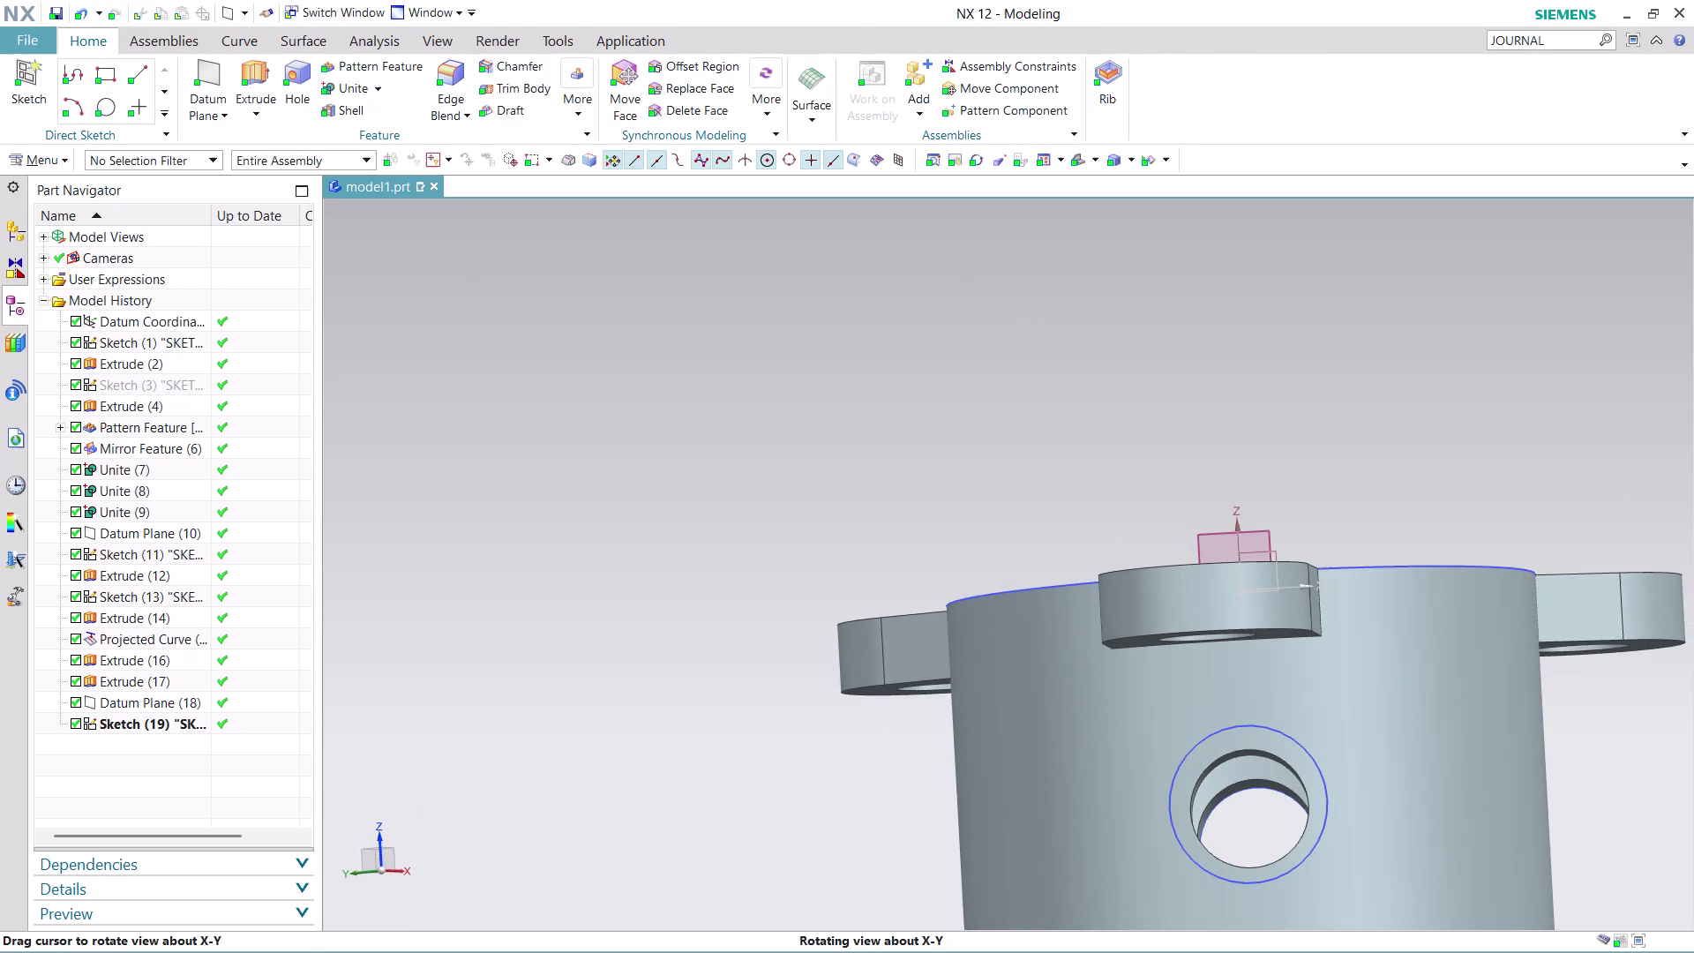
middle_drag(1423, 411, 1426, 412)
scroll(down, 3)
middle_drag(1544, 641, 1536, 652)
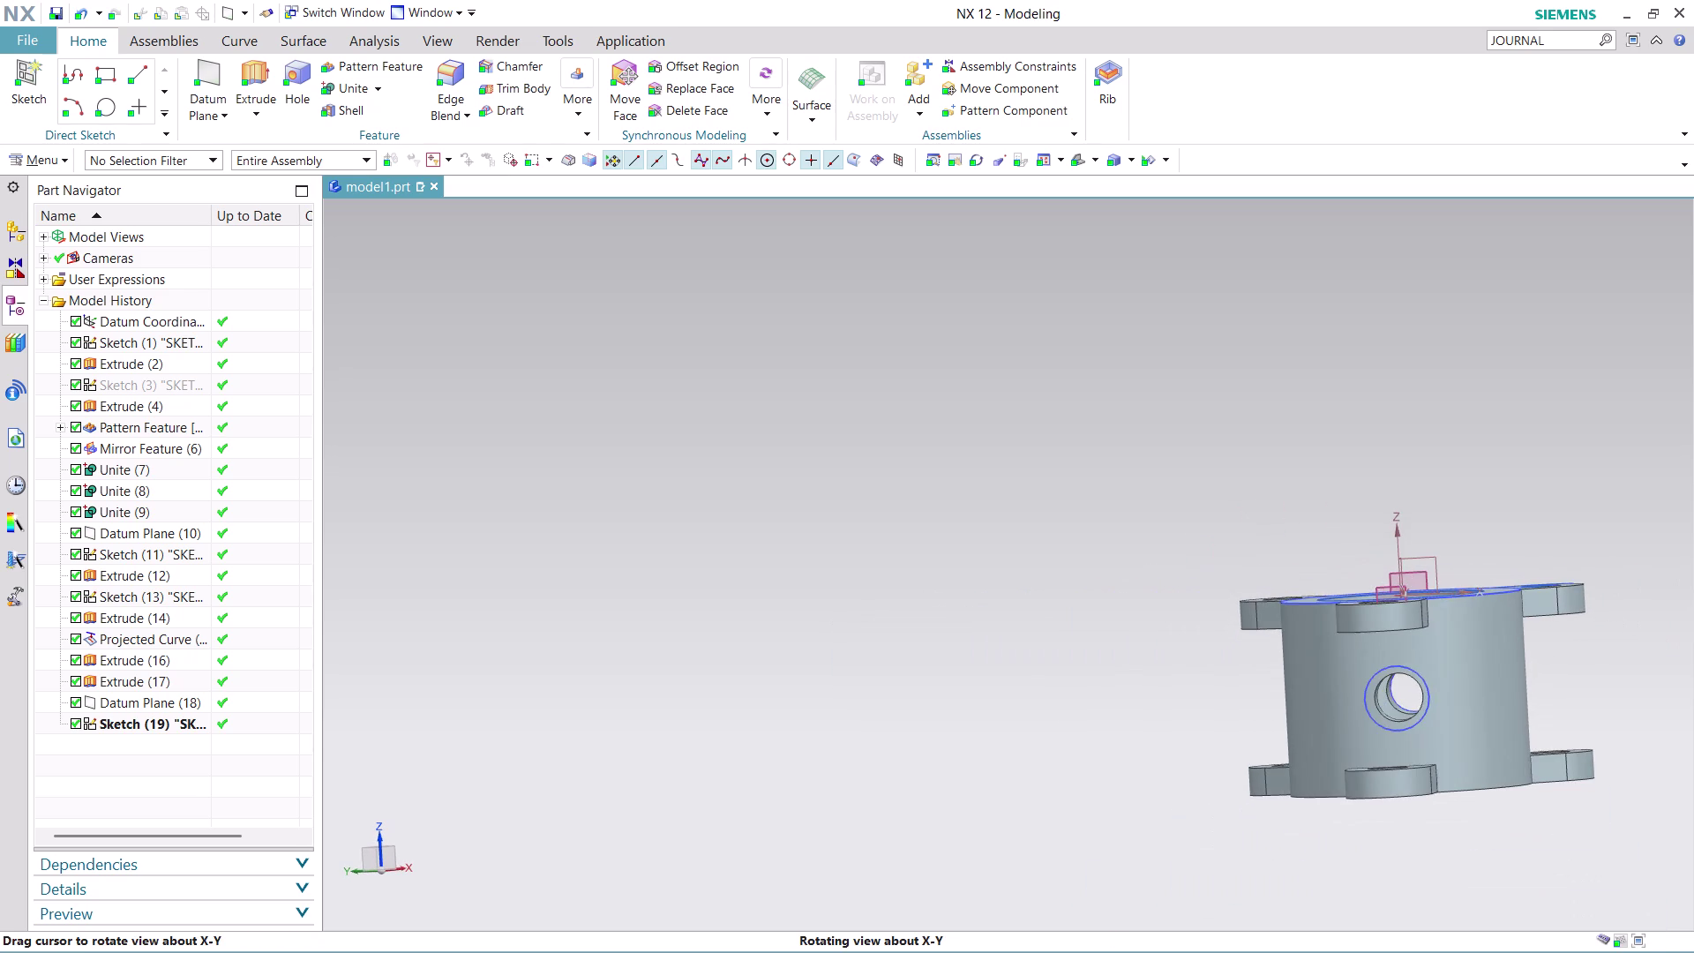
middle_drag(1535, 652, 1484, 645)
middle_drag(1471, 644, 1455, 644)
middle_click(1455, 644)
middle_click(1450, 645)
middle_click(1448, 646)
middle_drag(1448, 646, 1400, 660)
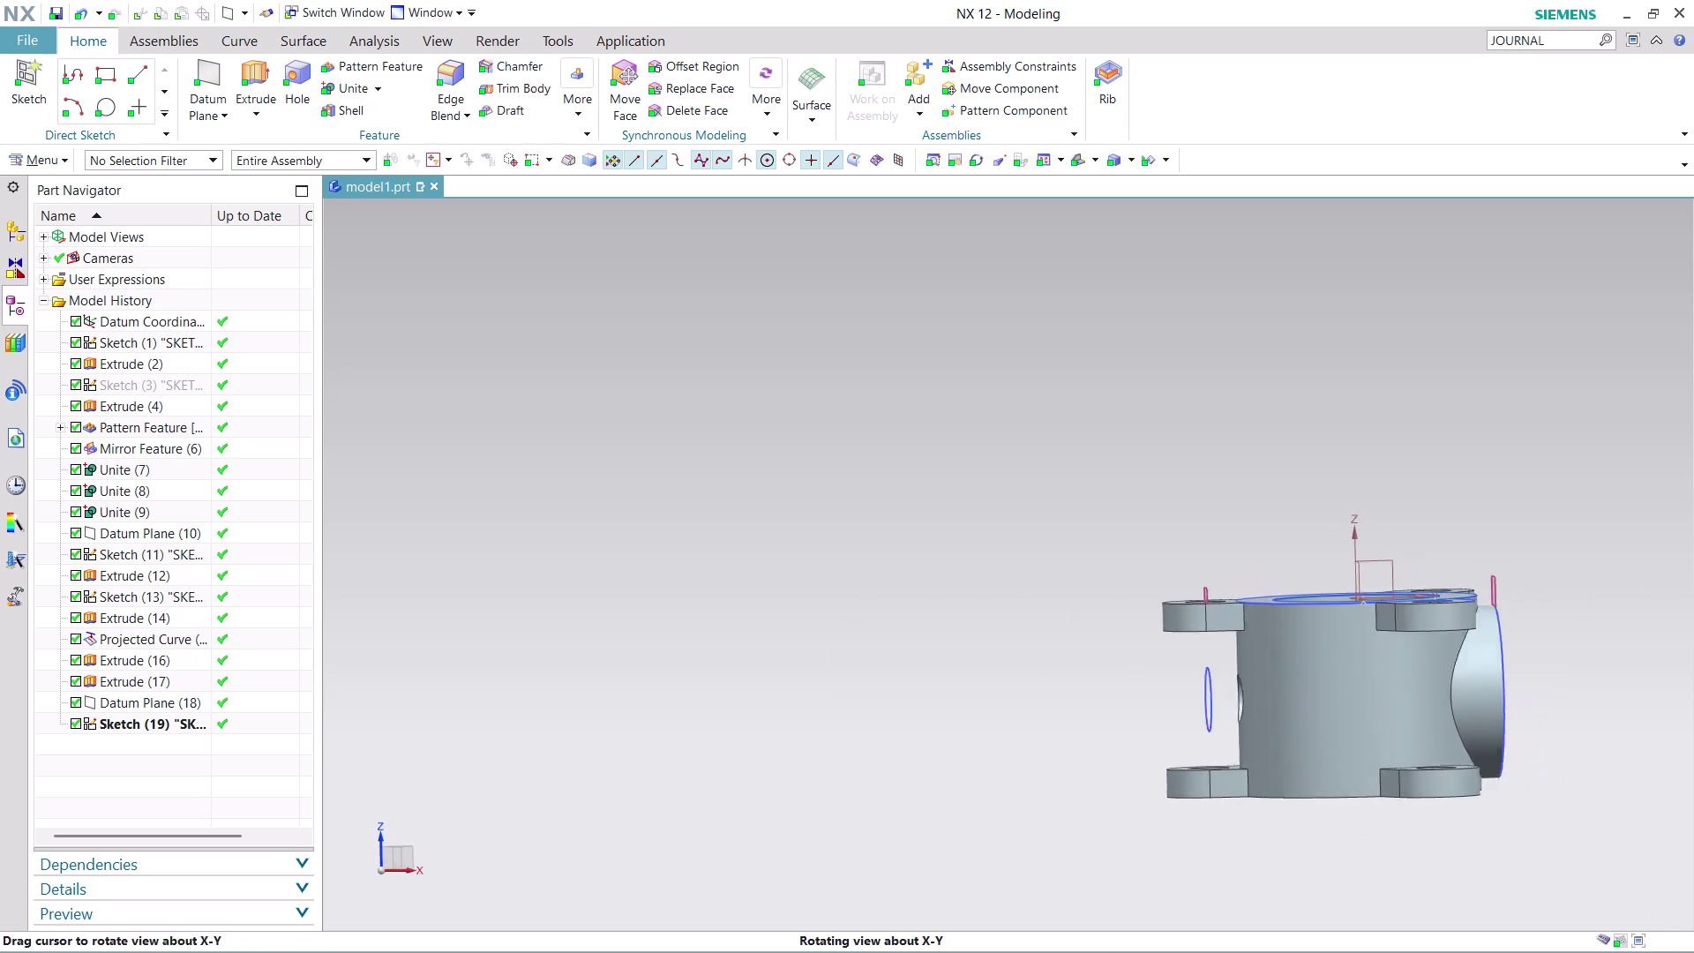
middle_drag(1401, 660, 1385, 660)
scroll(up, 3)
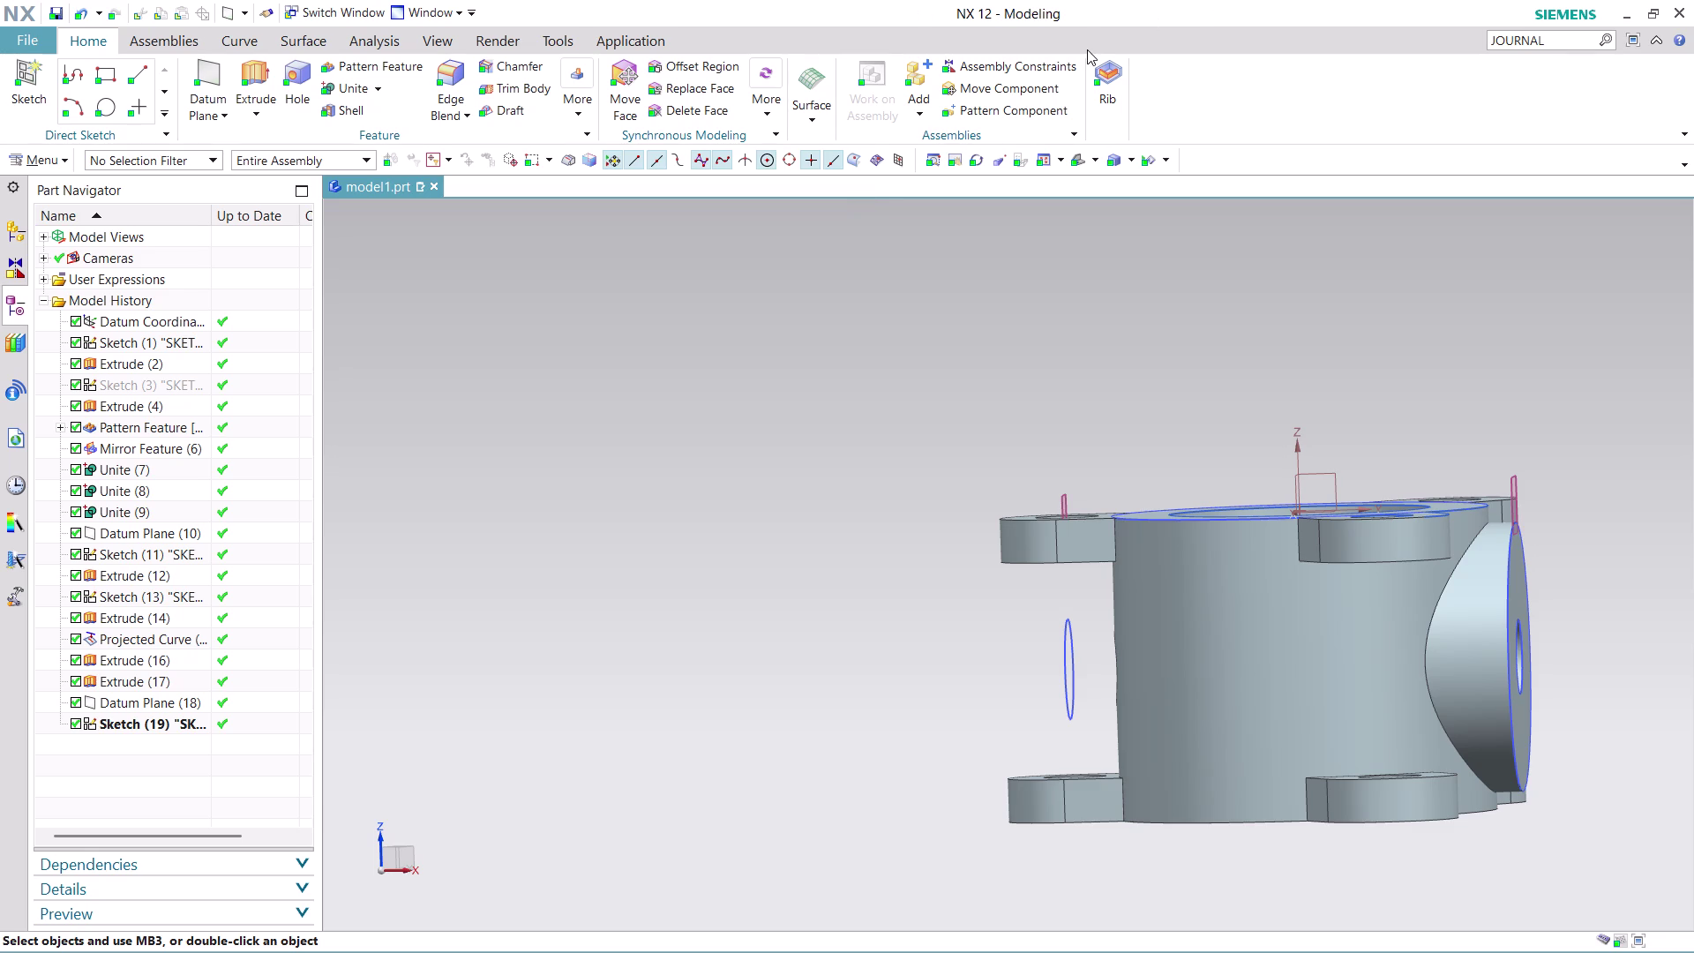
click(248, 88)
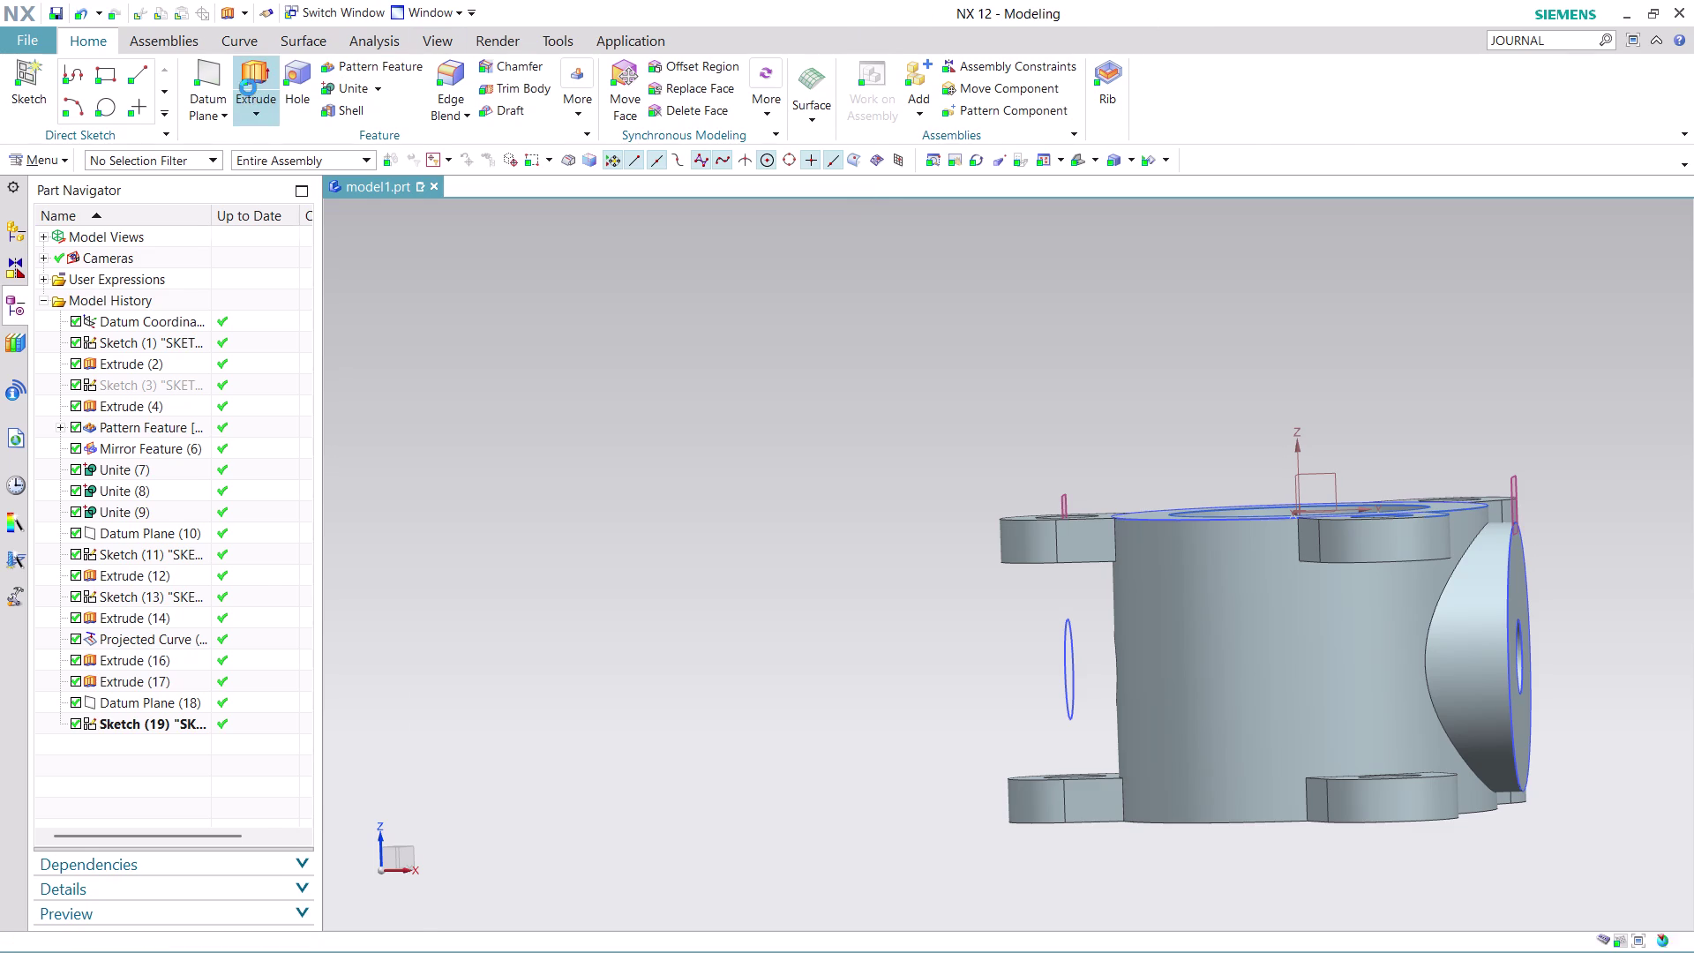
Extrude the sketched side circle 15 mm and dismiss the outside-target-body error.
click(1069, 667)
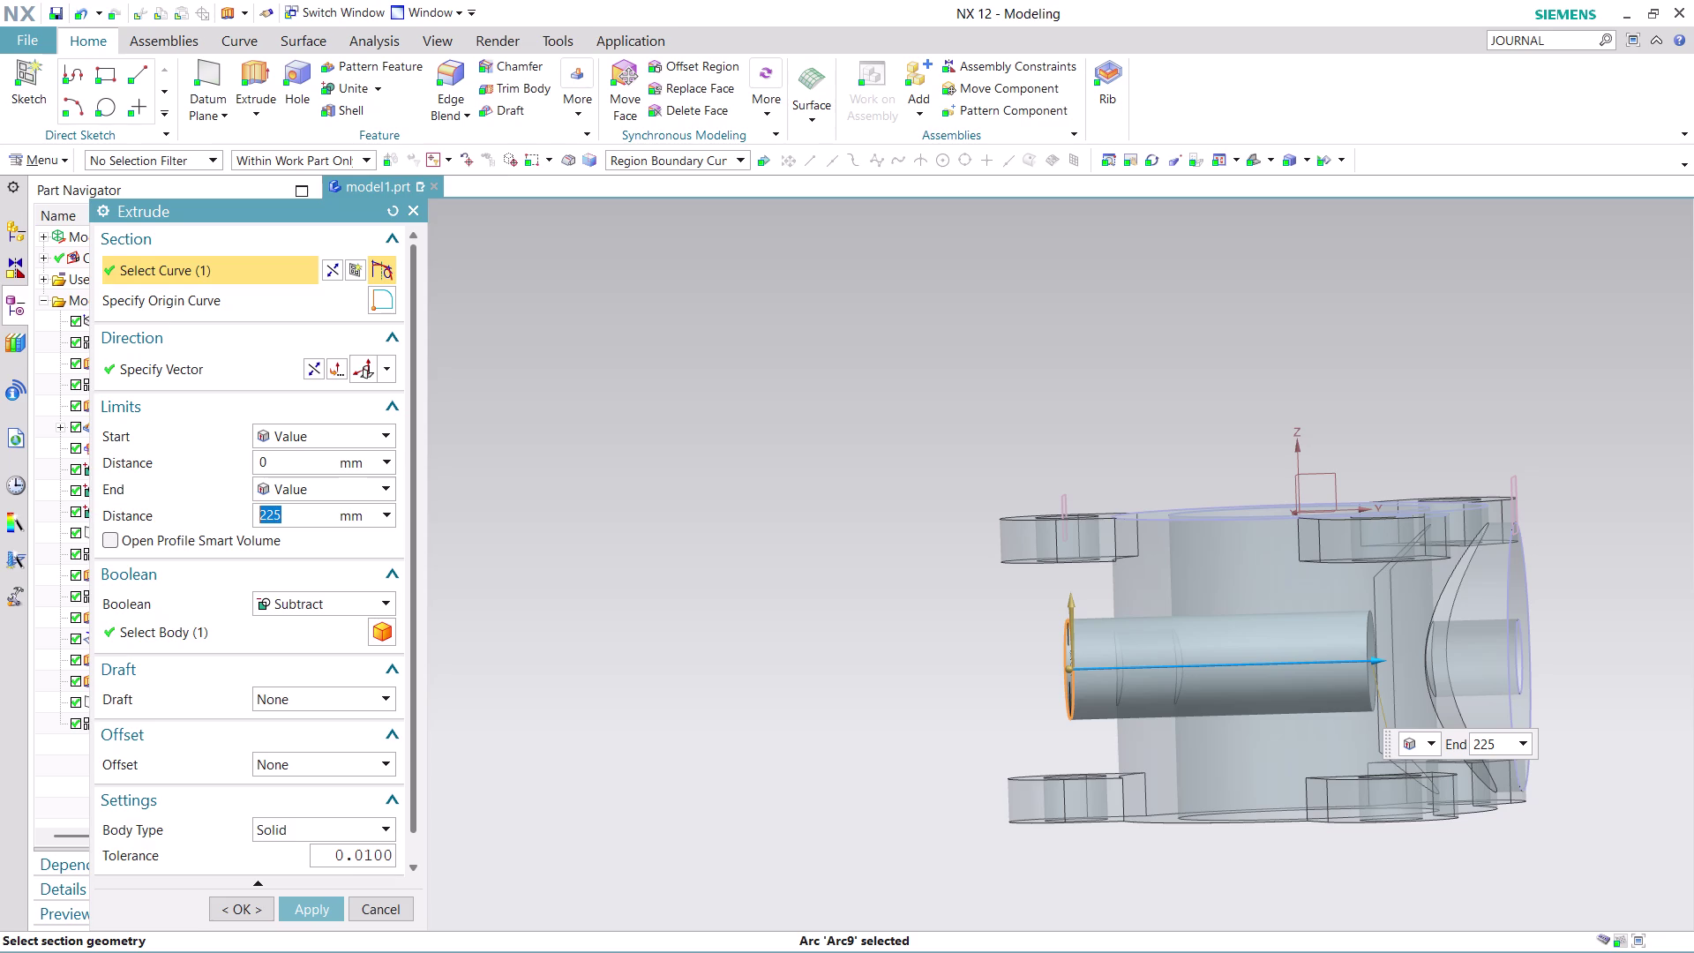
text(15)
click(316, 902)
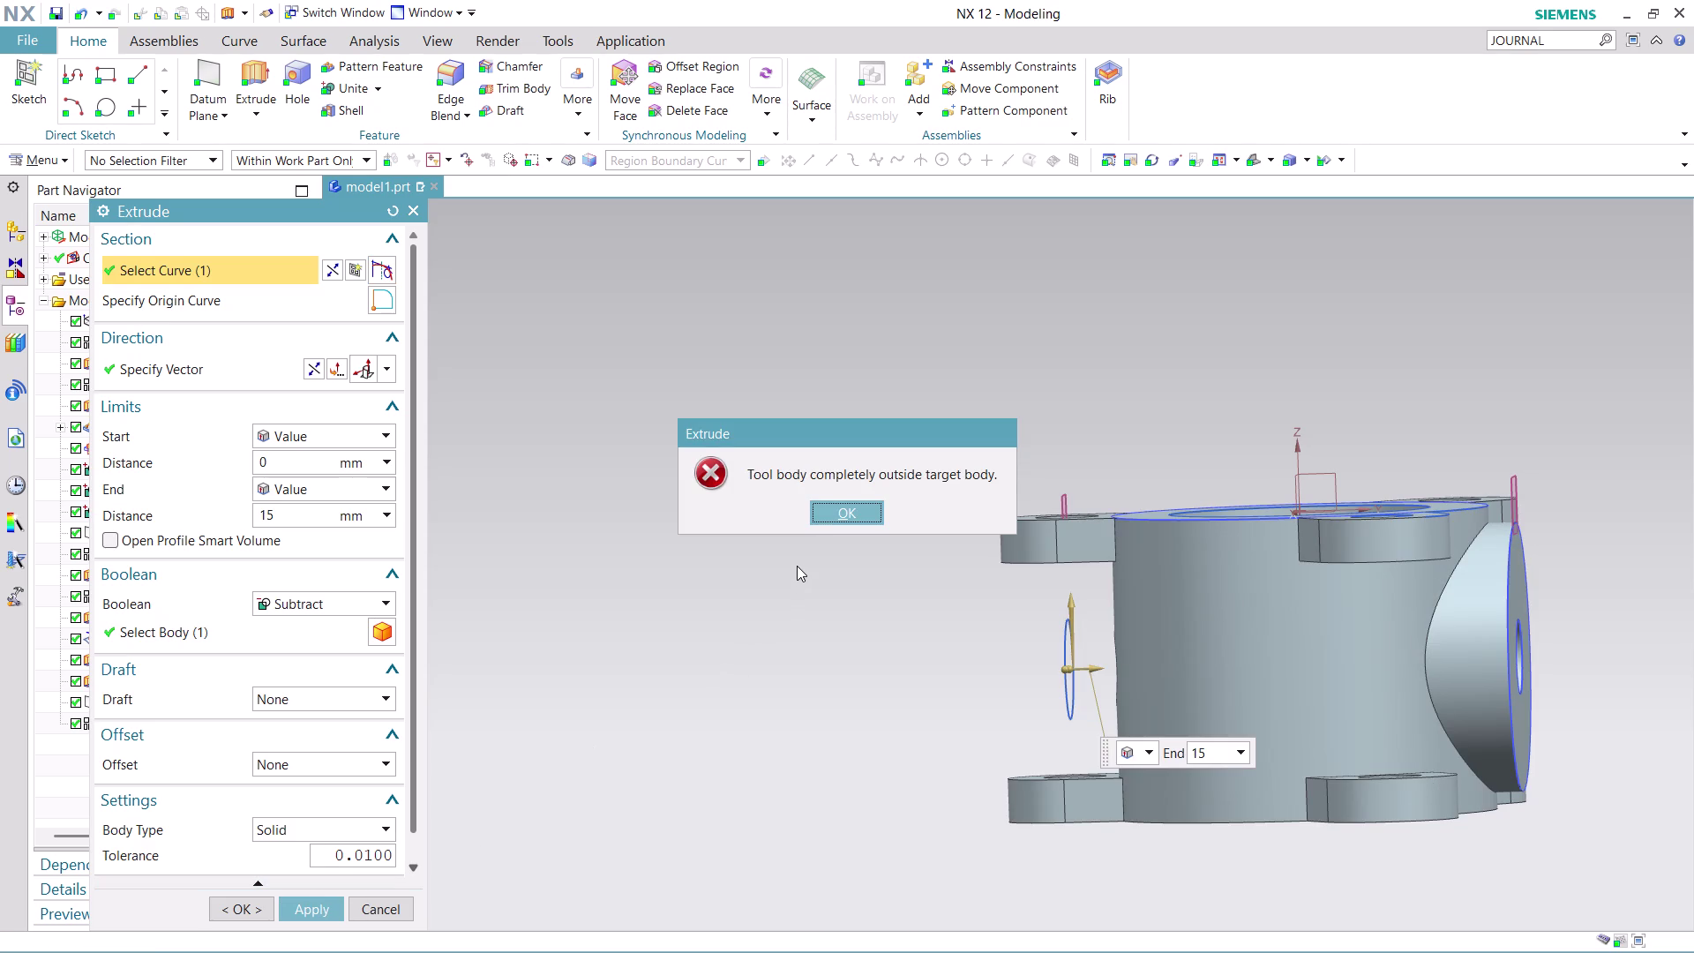
click(847, 510)
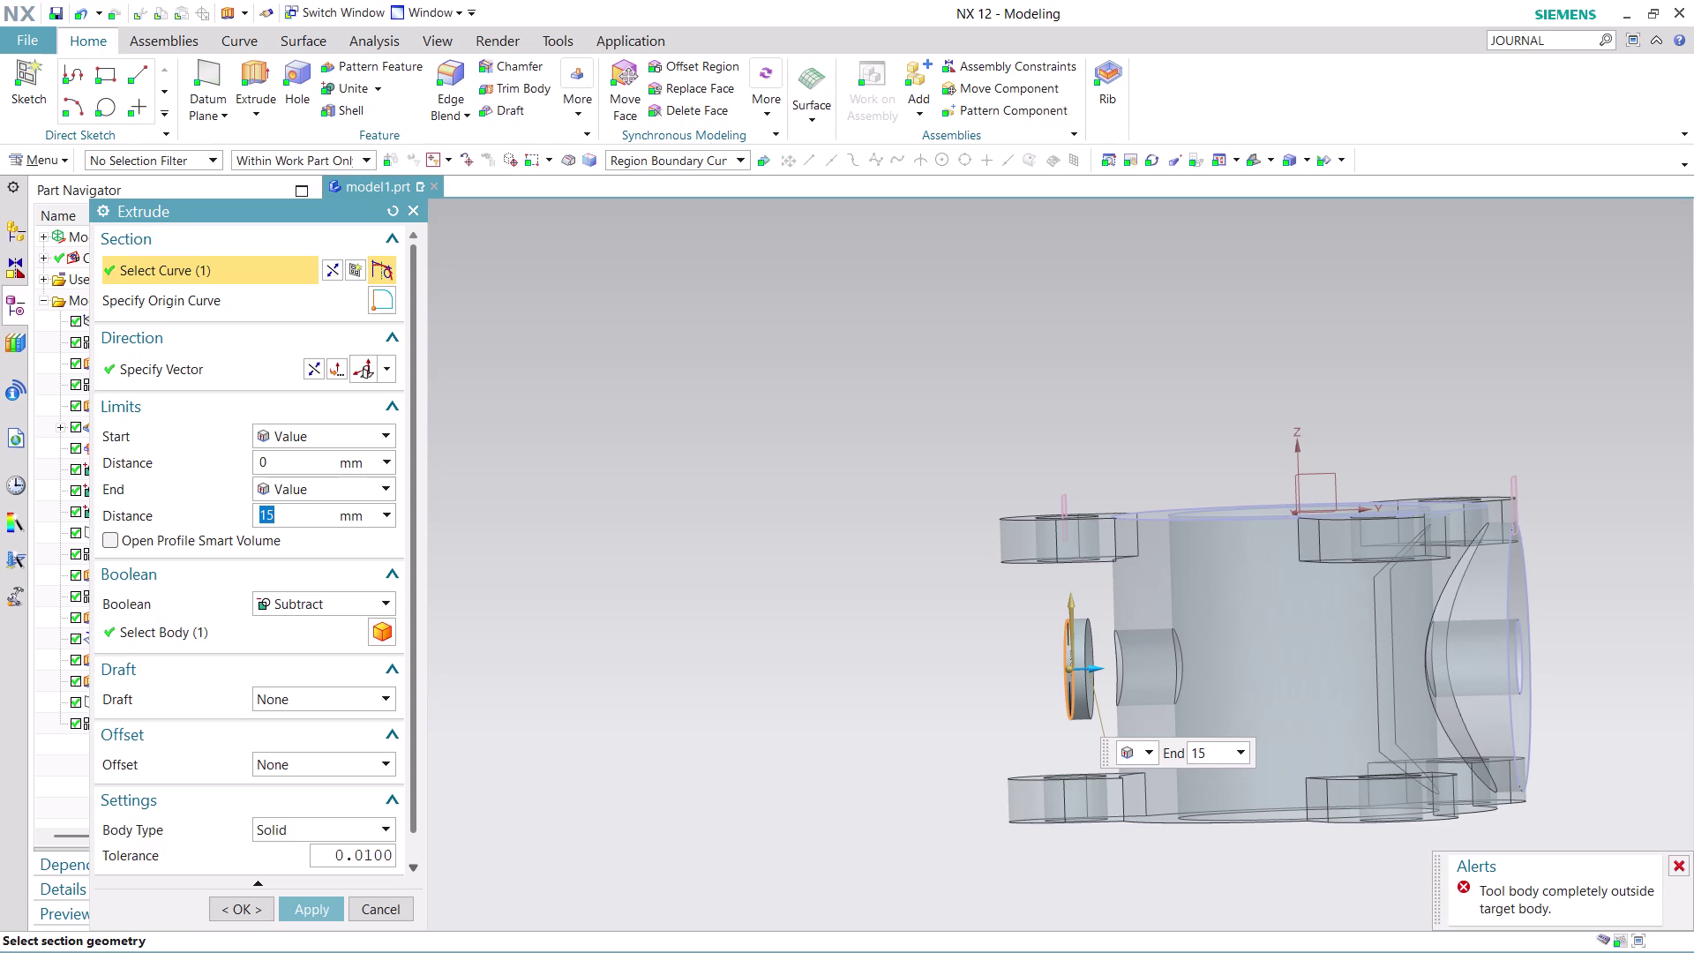
Switch the Boolean from Subtract to Unite, re-evaluate, and dismiss the repeated error.
click(379, 603)
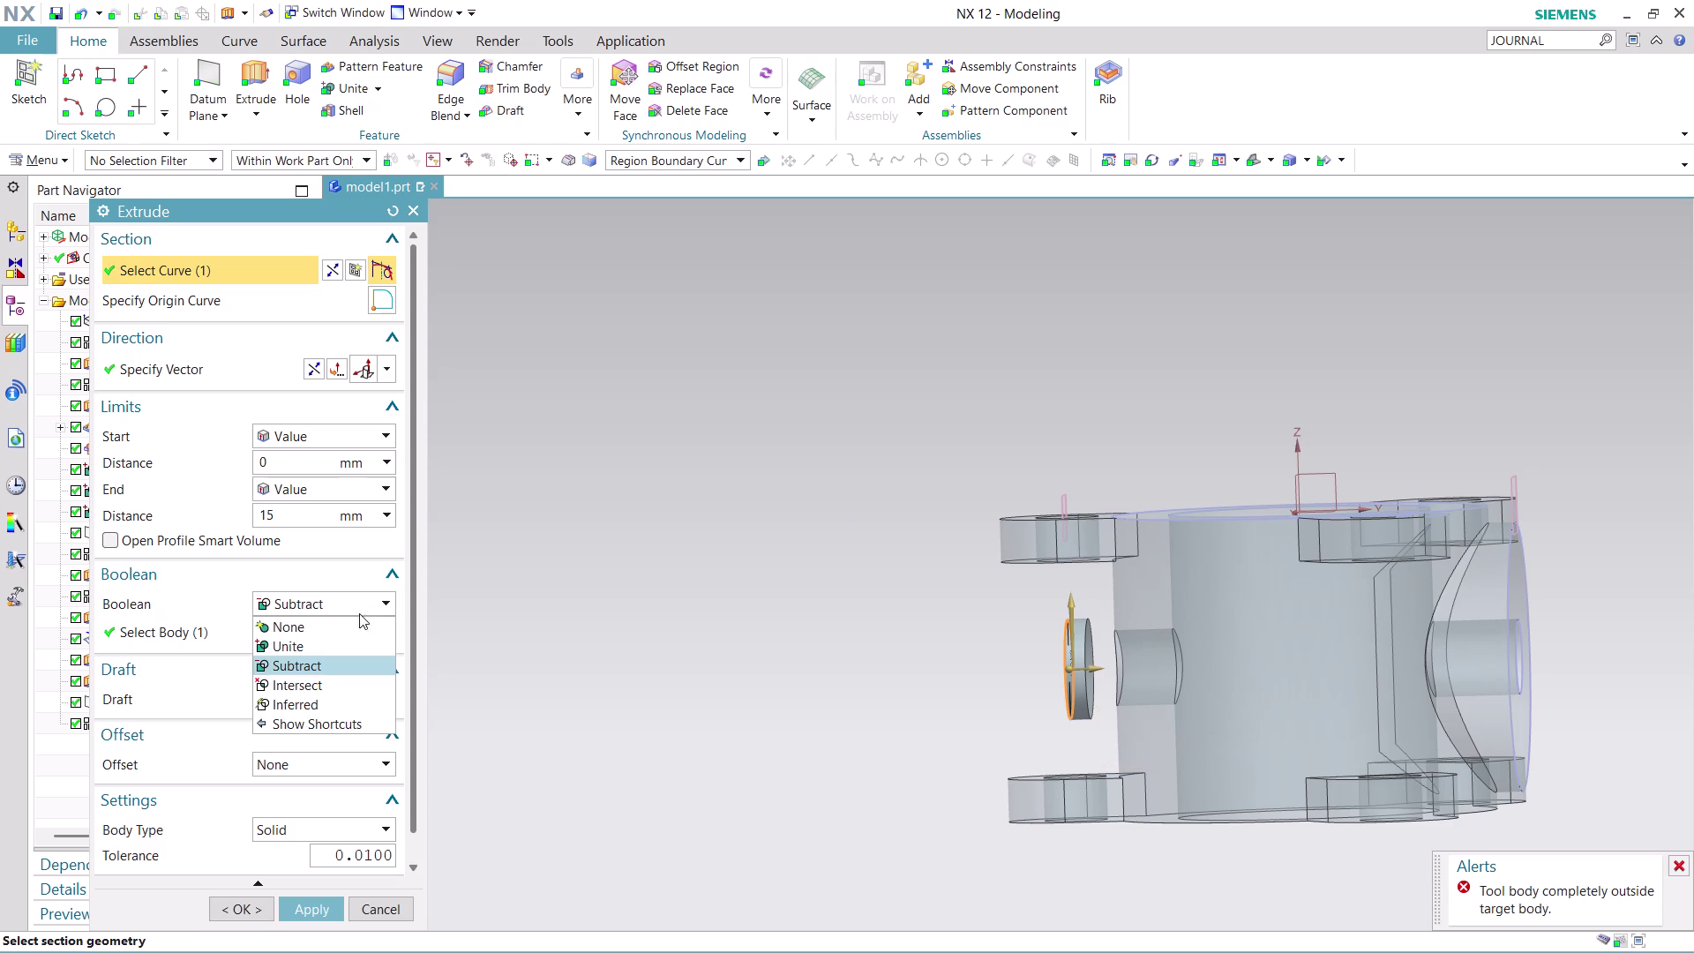
click(339, 638)
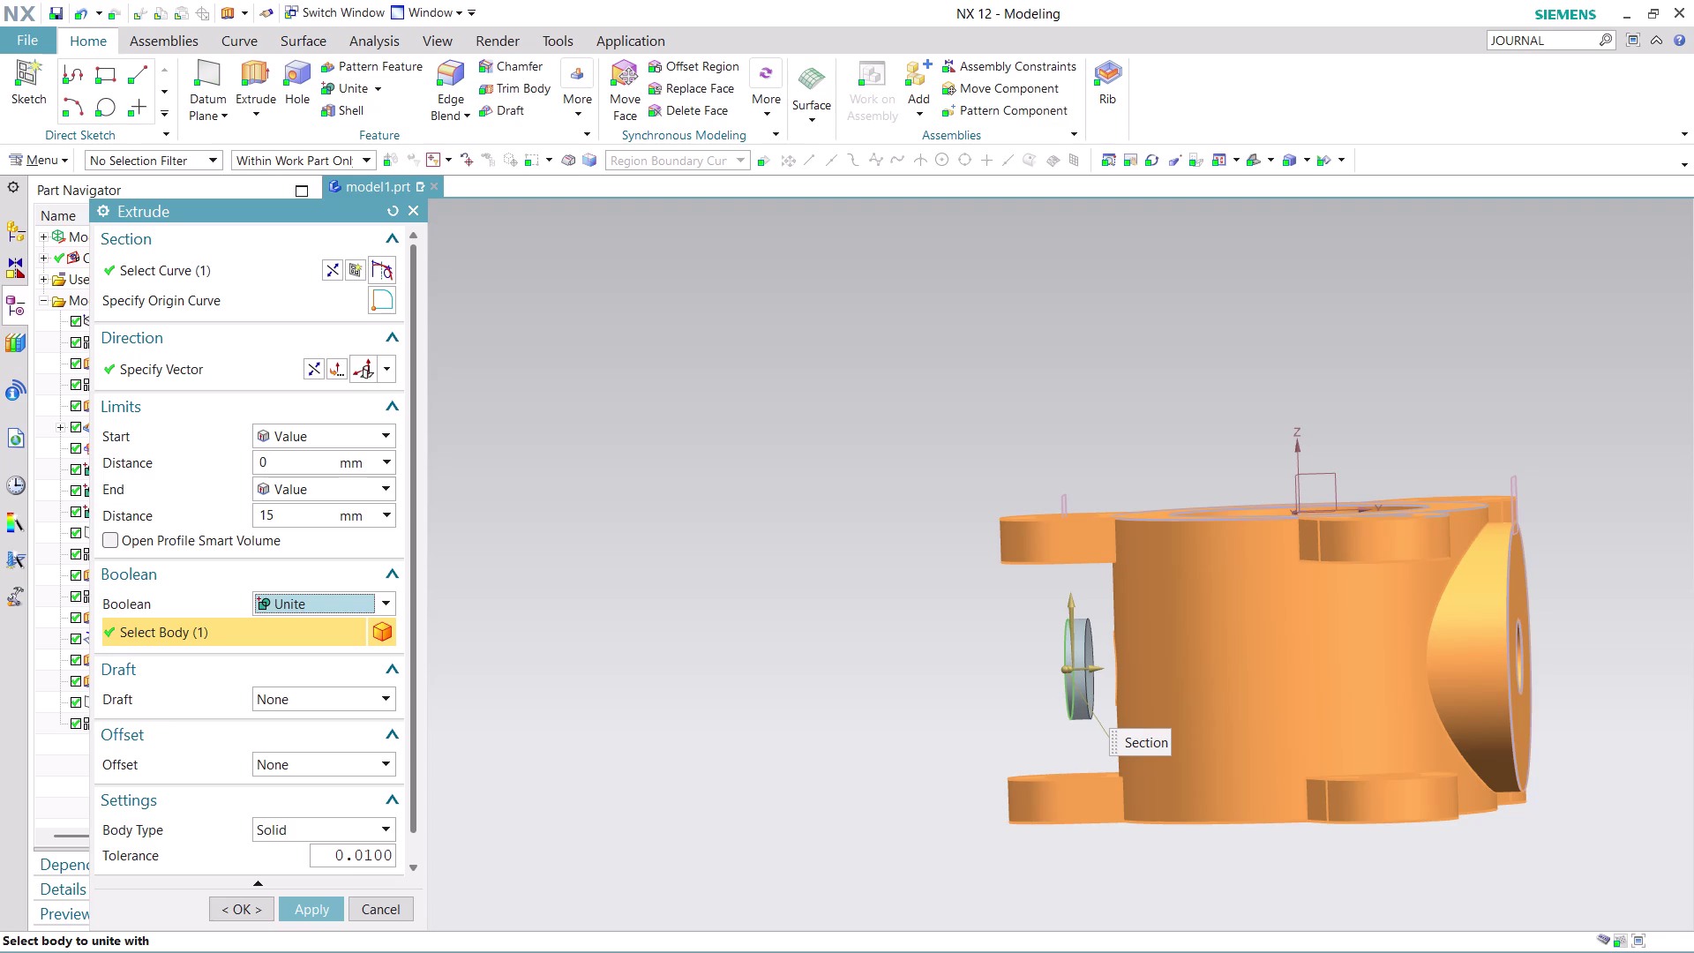
double_click(305, 520)
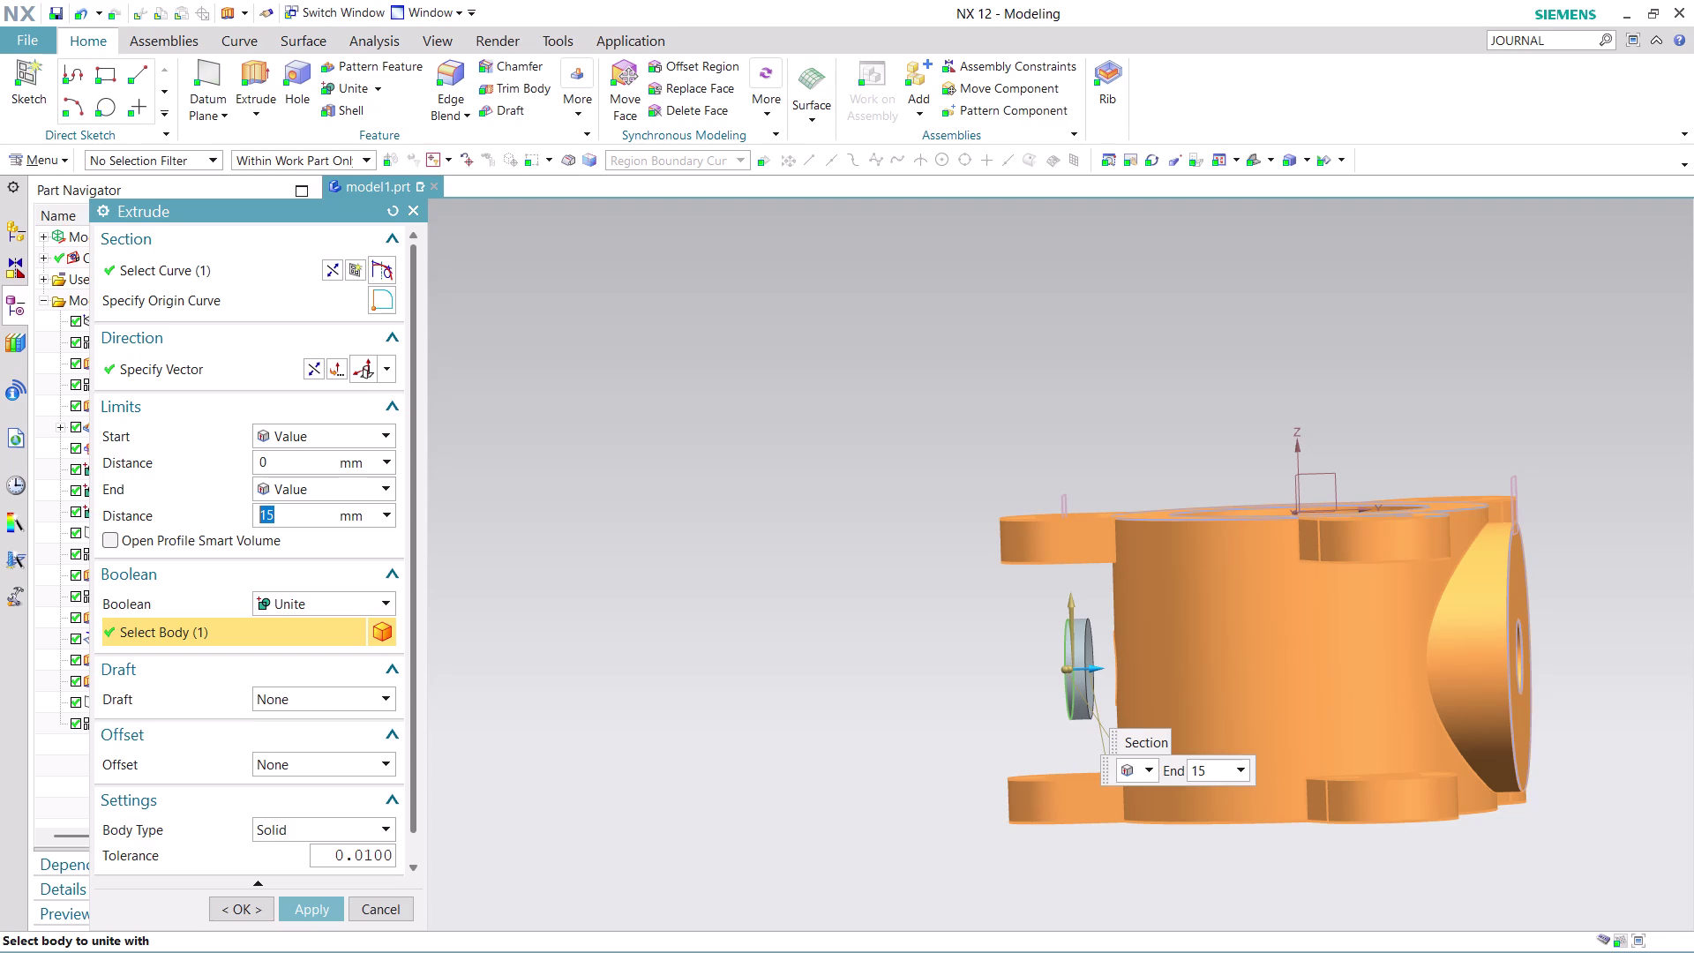
click(311, 908)
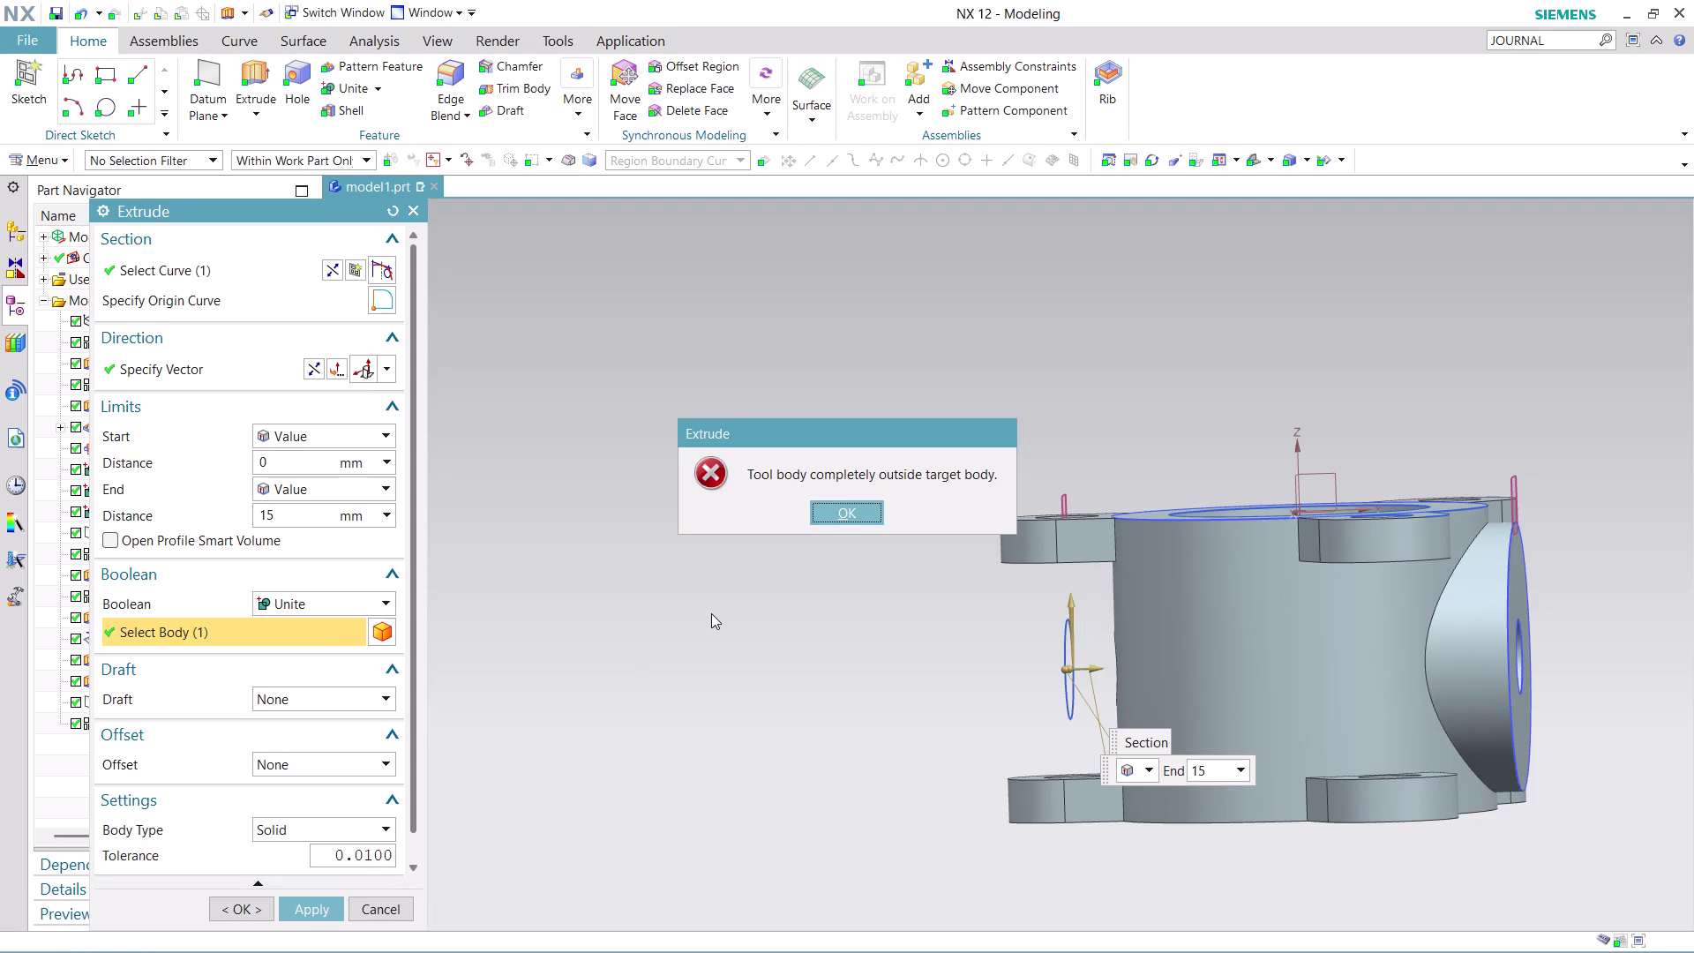
click(840, 514)
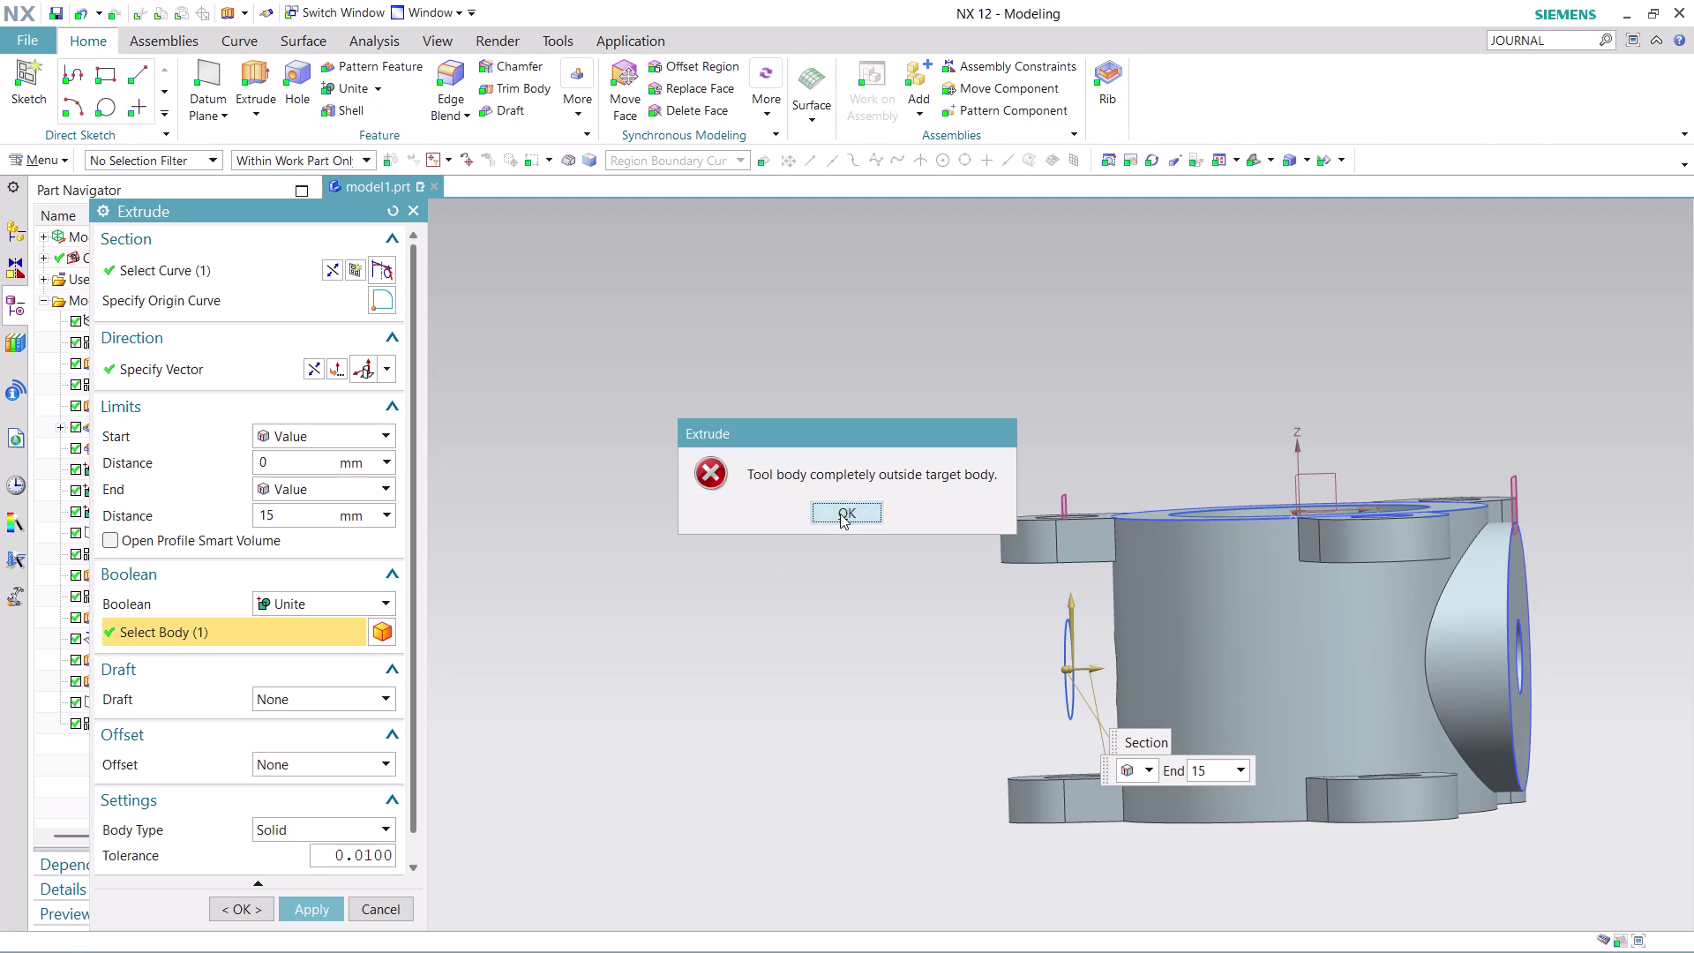
Drag the extrude end handle to lengthen the side boss to 52 mm.
middle_drag(1491, 389, 1522, 429)
scroll(up, 3)
drag(858, 757, 862, 754)
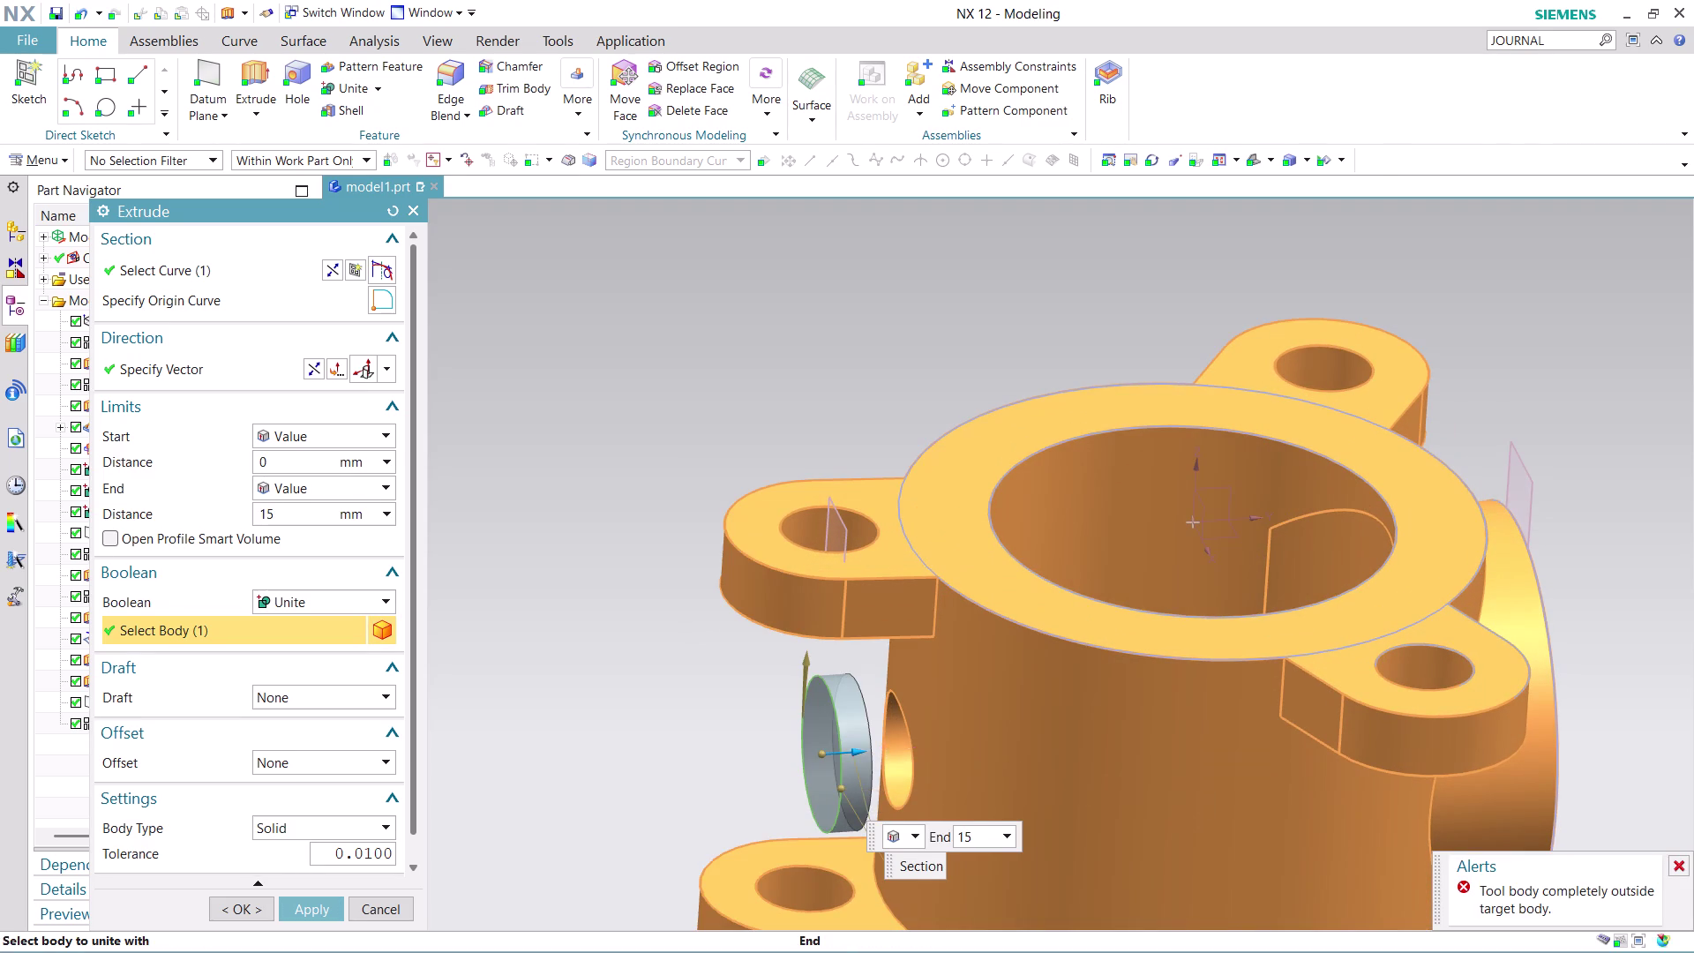
drag(863, 754, 933, 768)
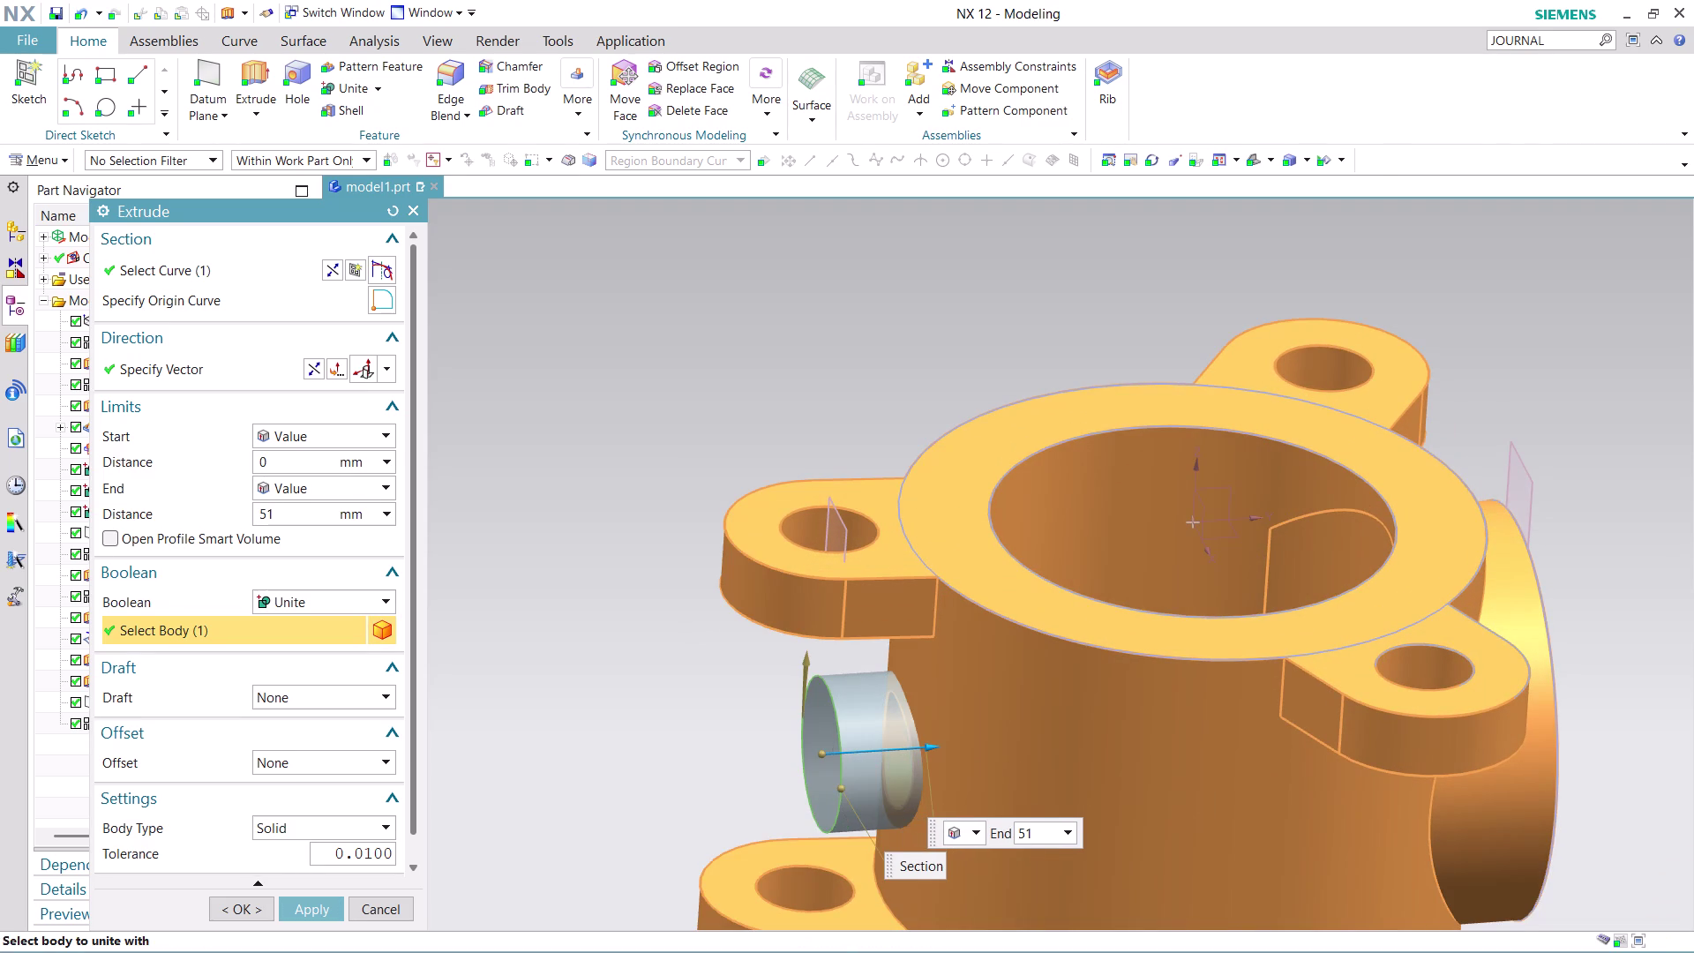
drag(933, 768, 935, 769)
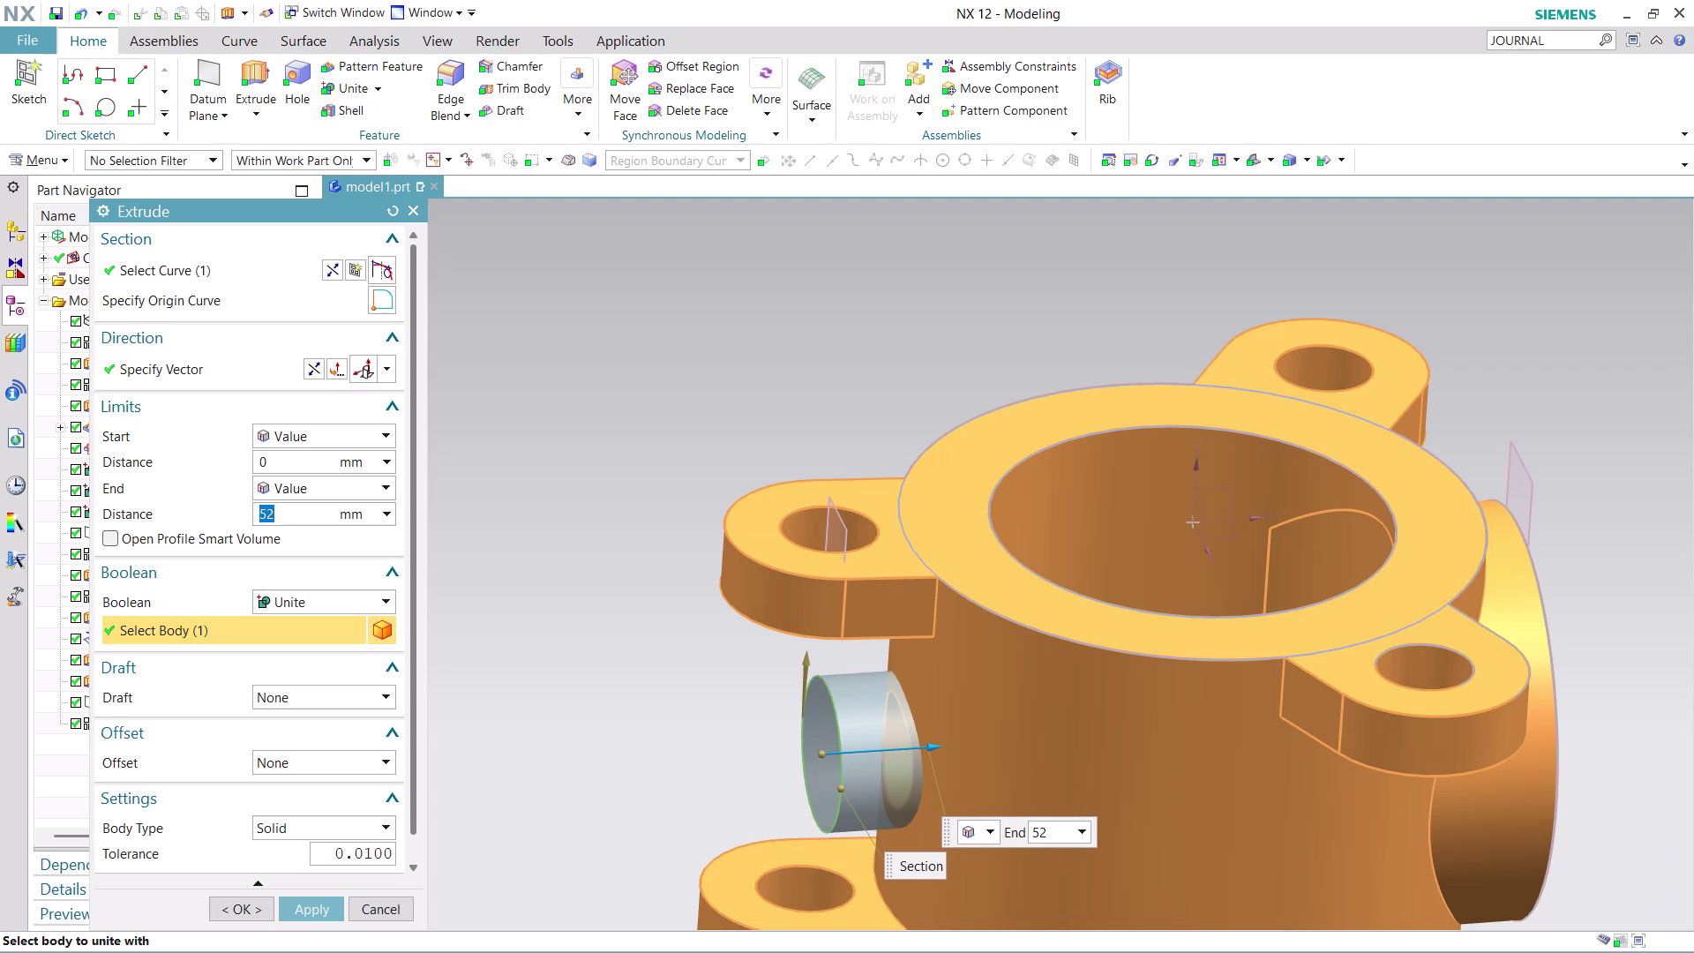
Orbit to check the boss joint, then apply the 52 mm united extrude.
middle_drag(1079, 308, 997, 360)
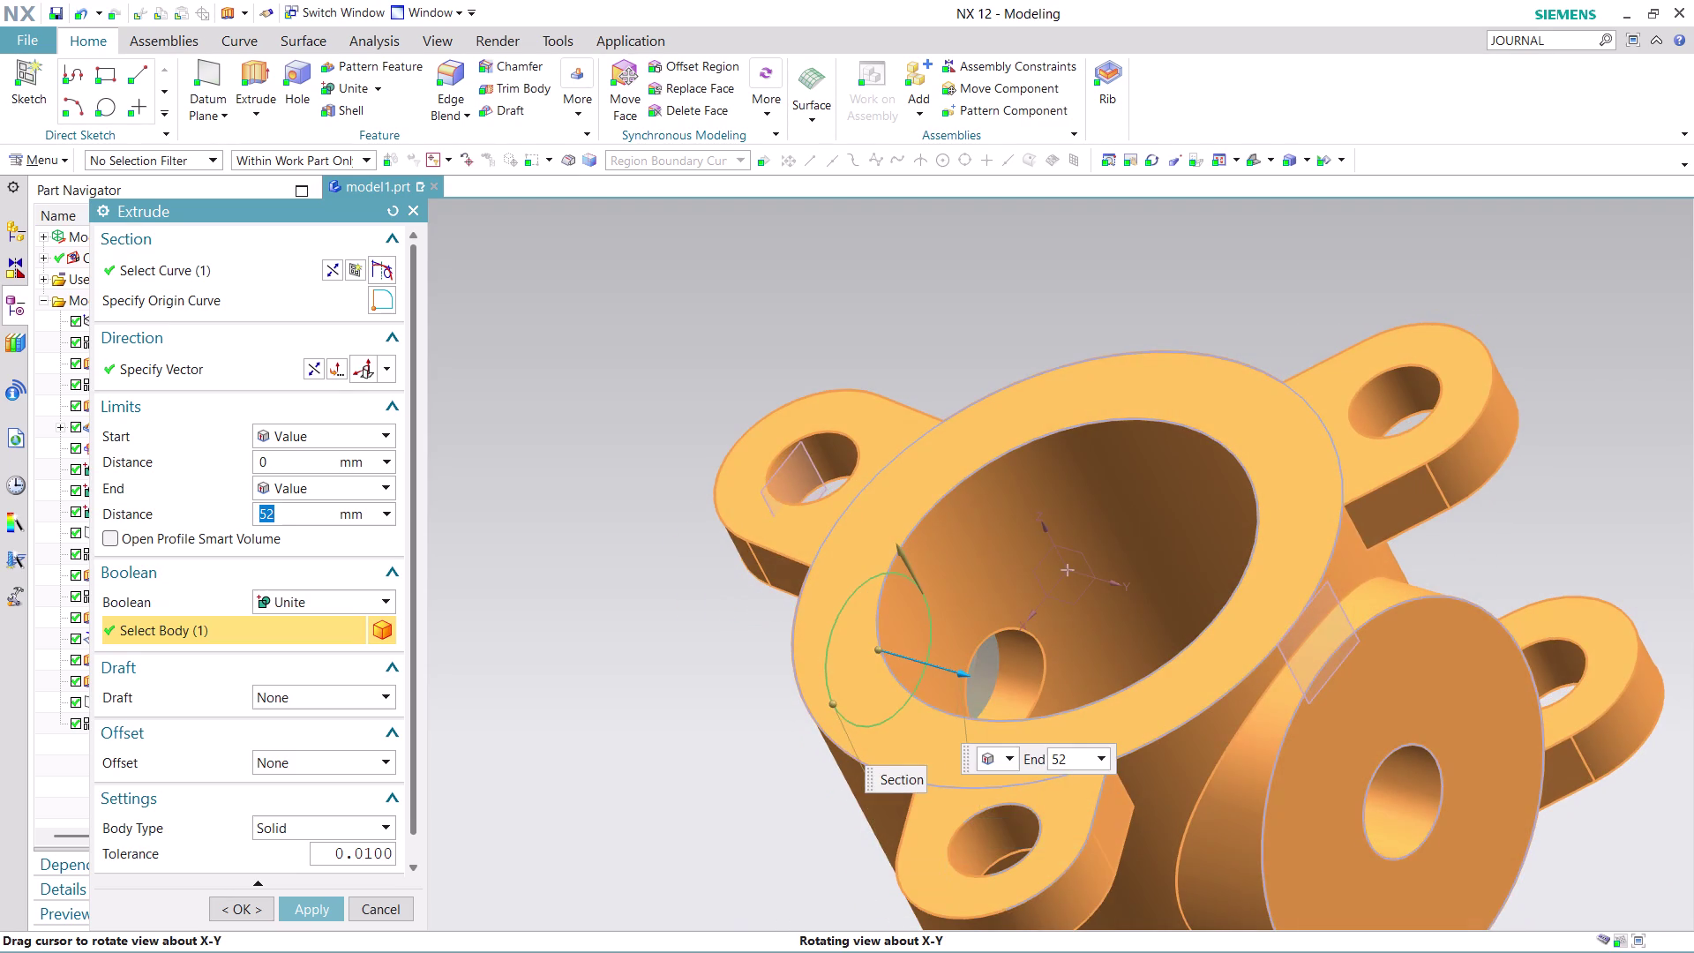
middle_drag(997, 360, 1066, 316)
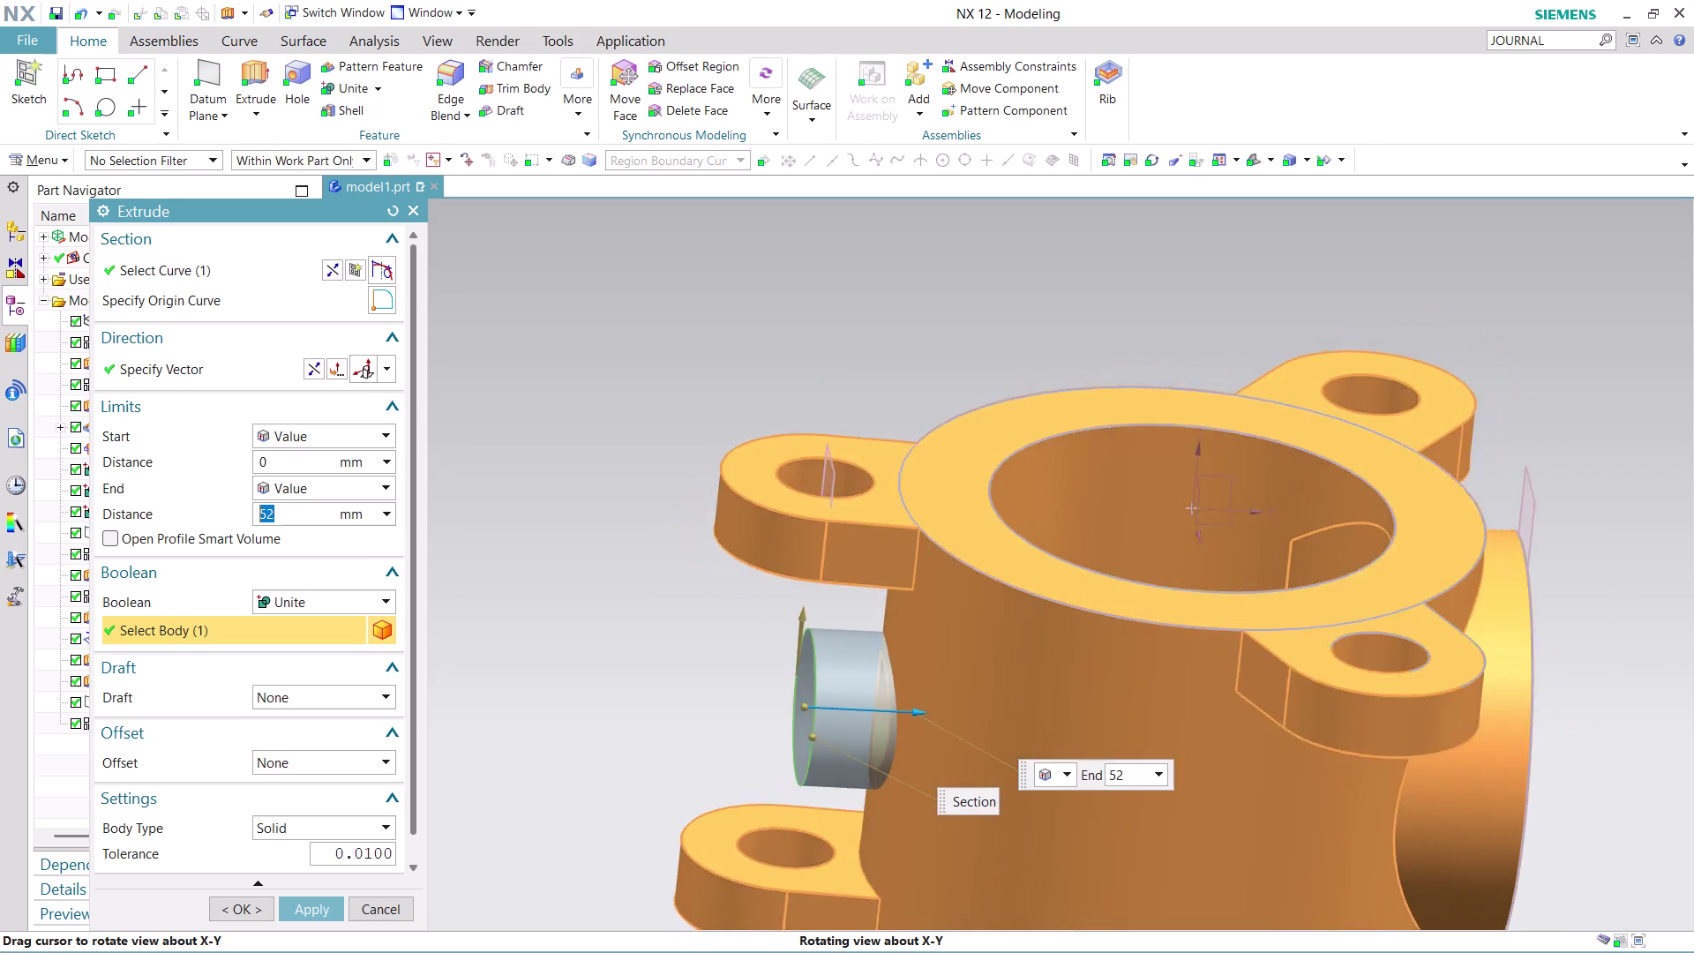
middle_drag(1066, 316, 1195, 281)
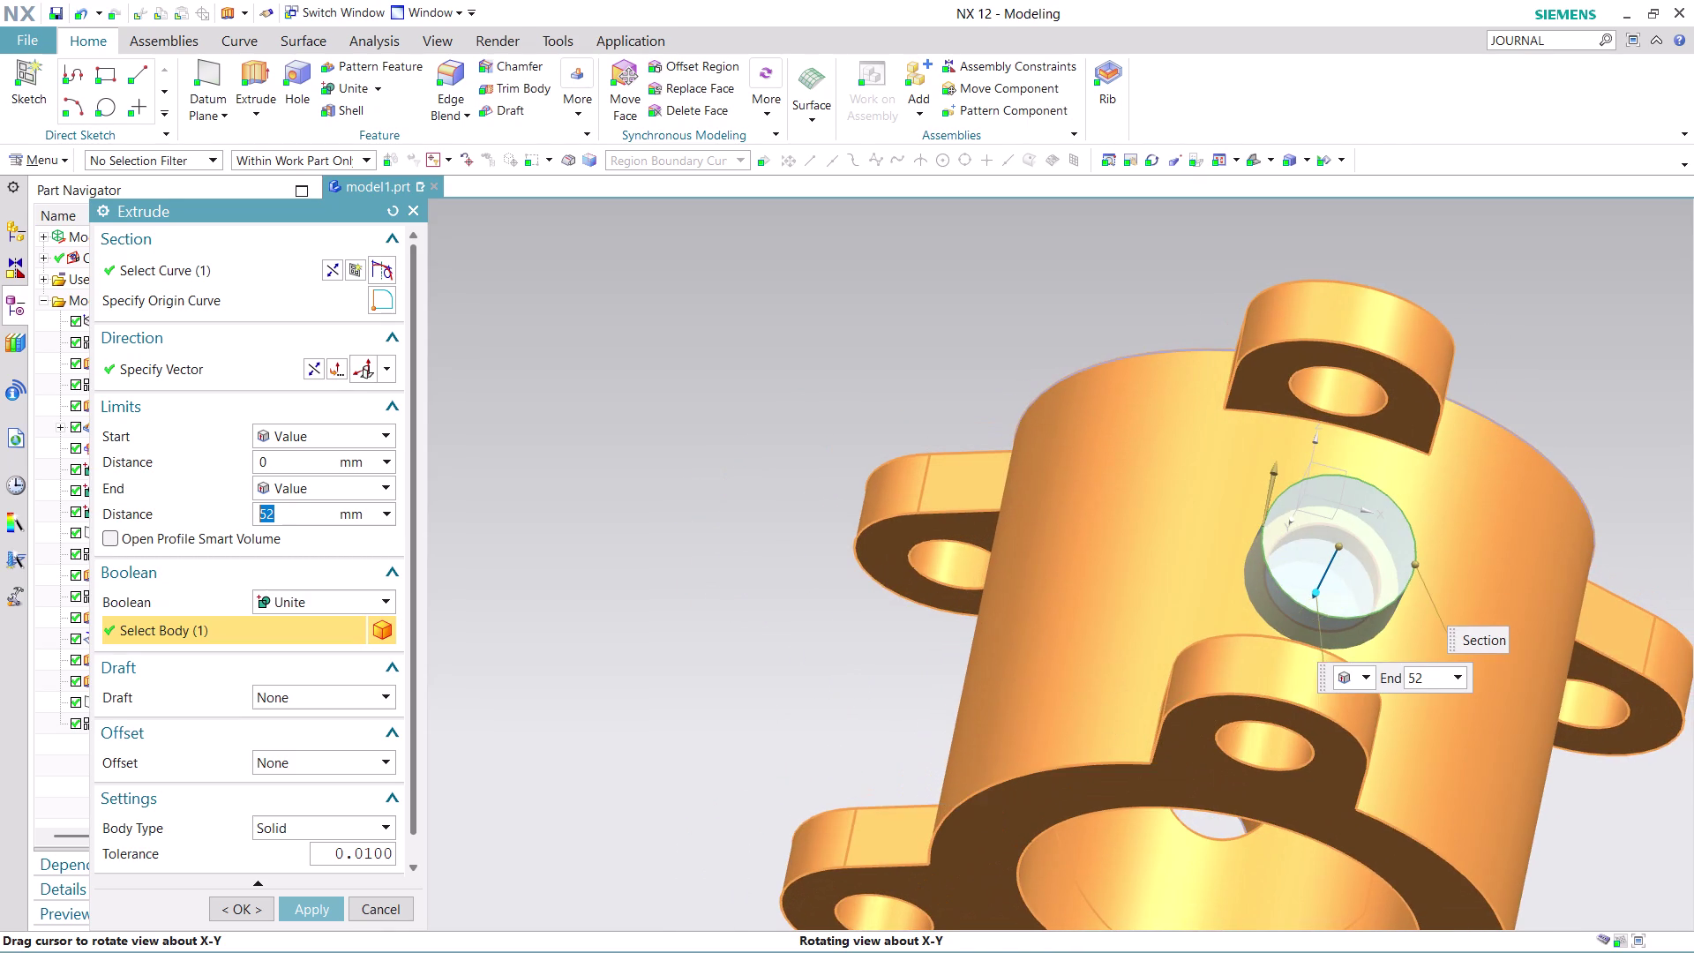
middle_drag(1196, 282, 1059, 329)
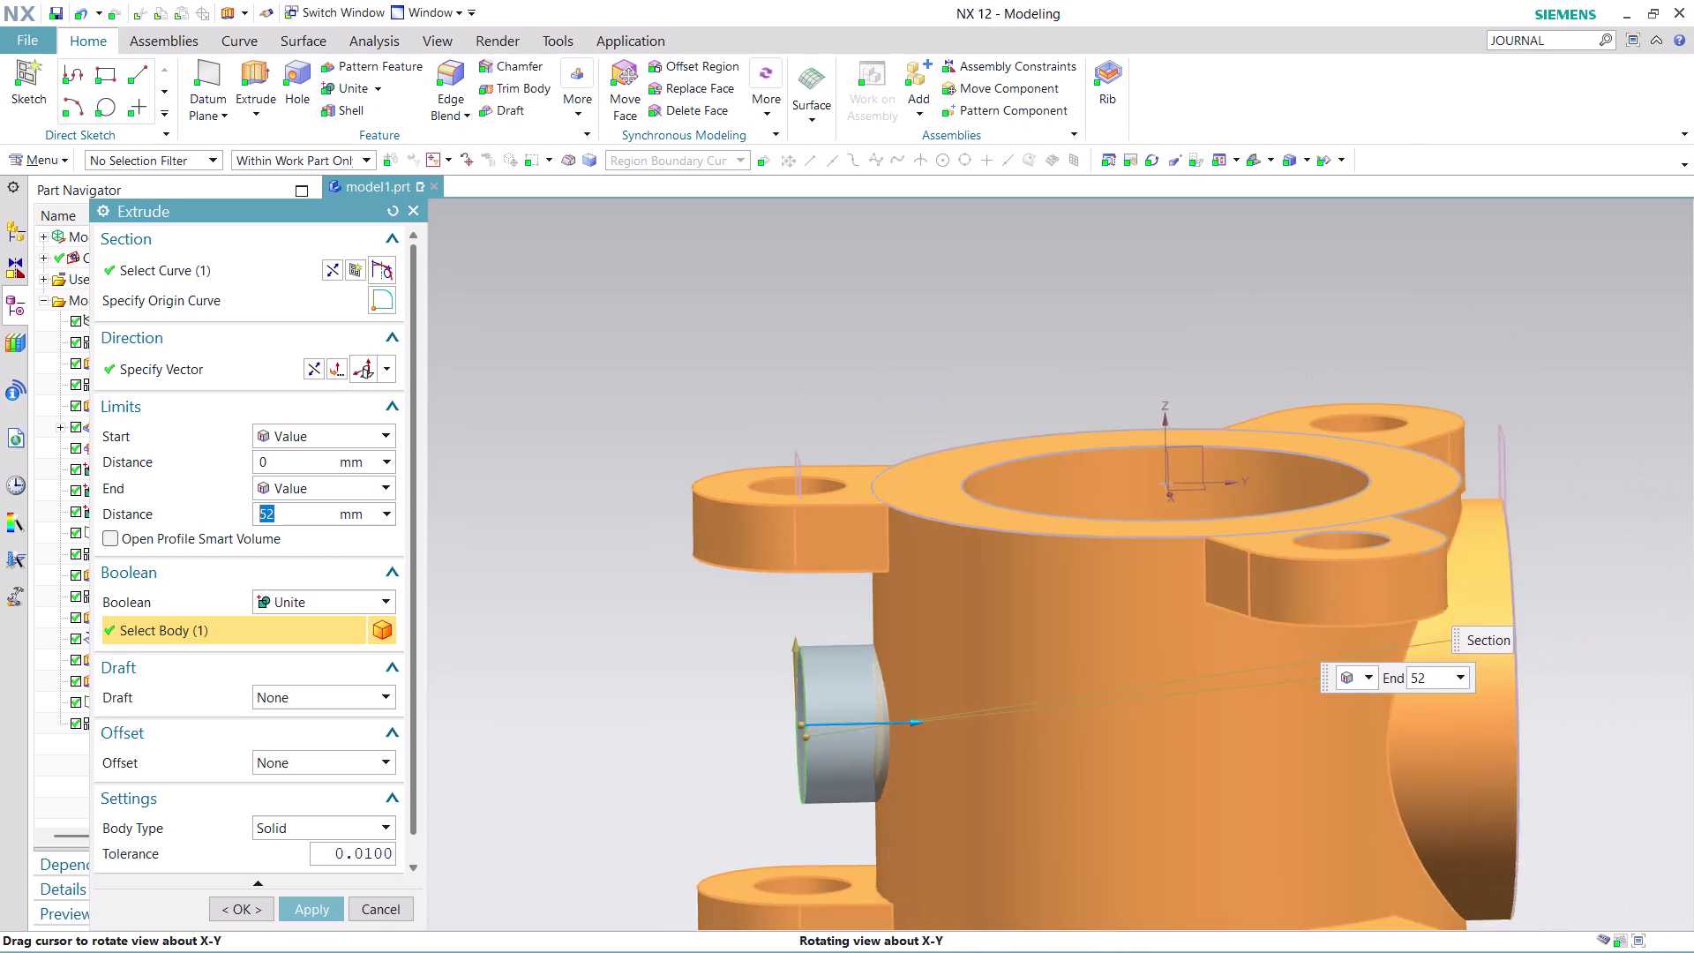
middle_drag(1060, 329, 1063, 374)
middle_click(1062, 374)
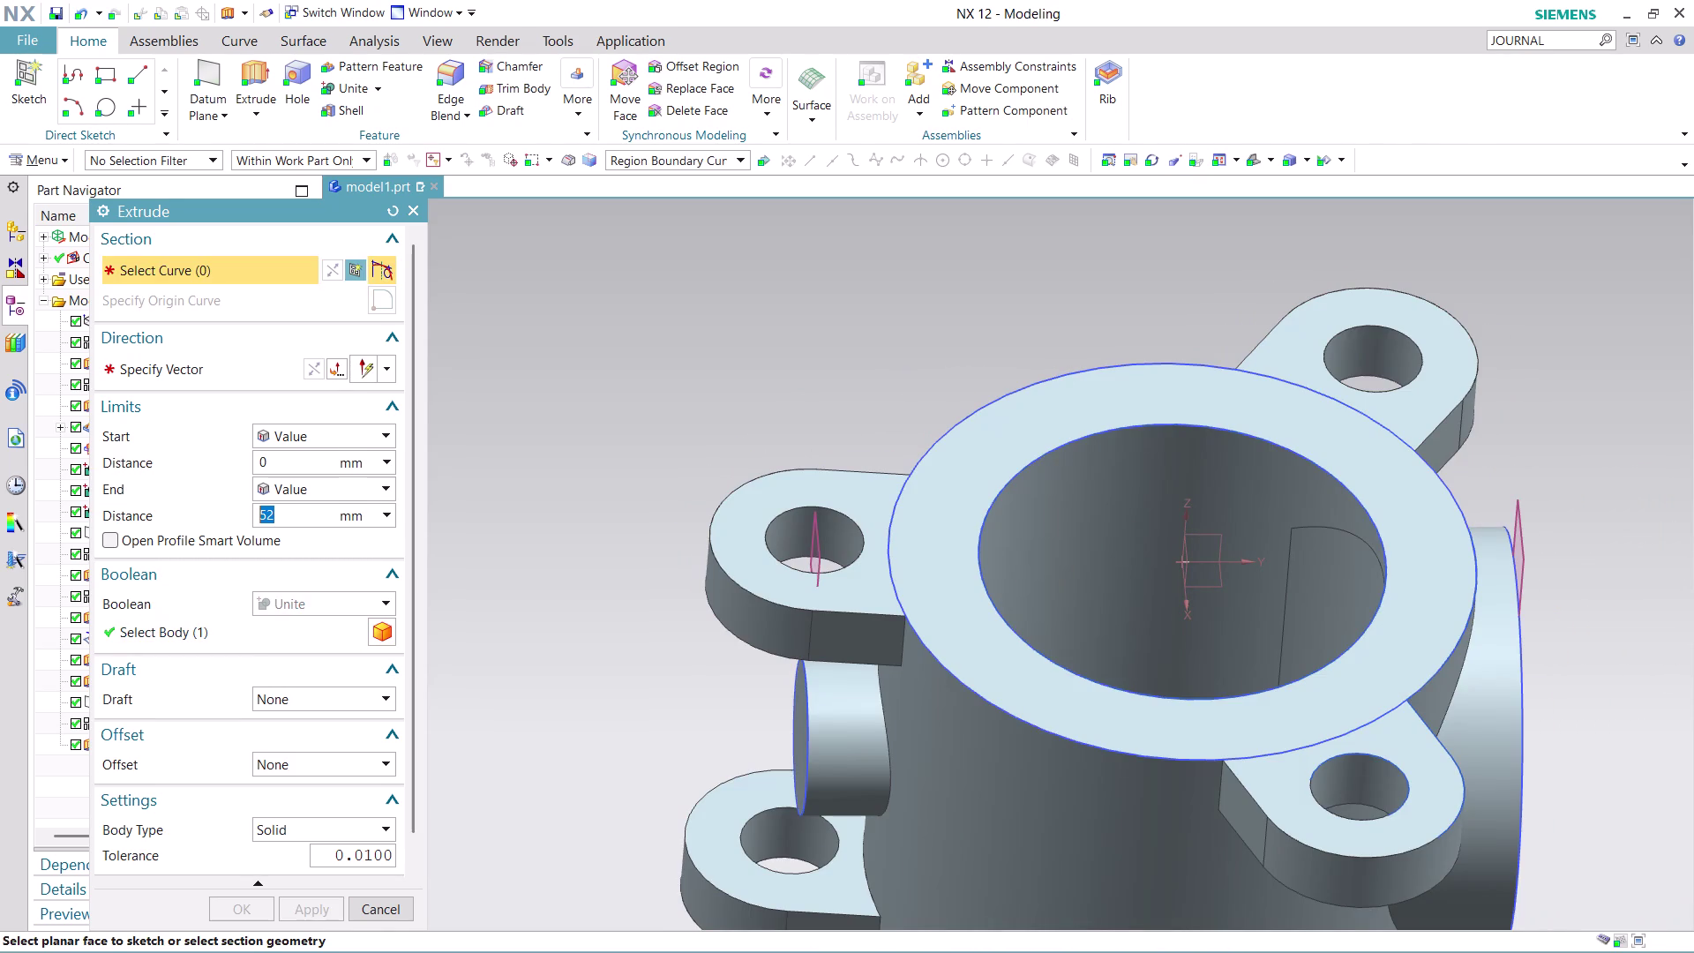
View the whole housing and cancel the Extrude dialog.
scroll(up, 3)
scroll(down, 3)
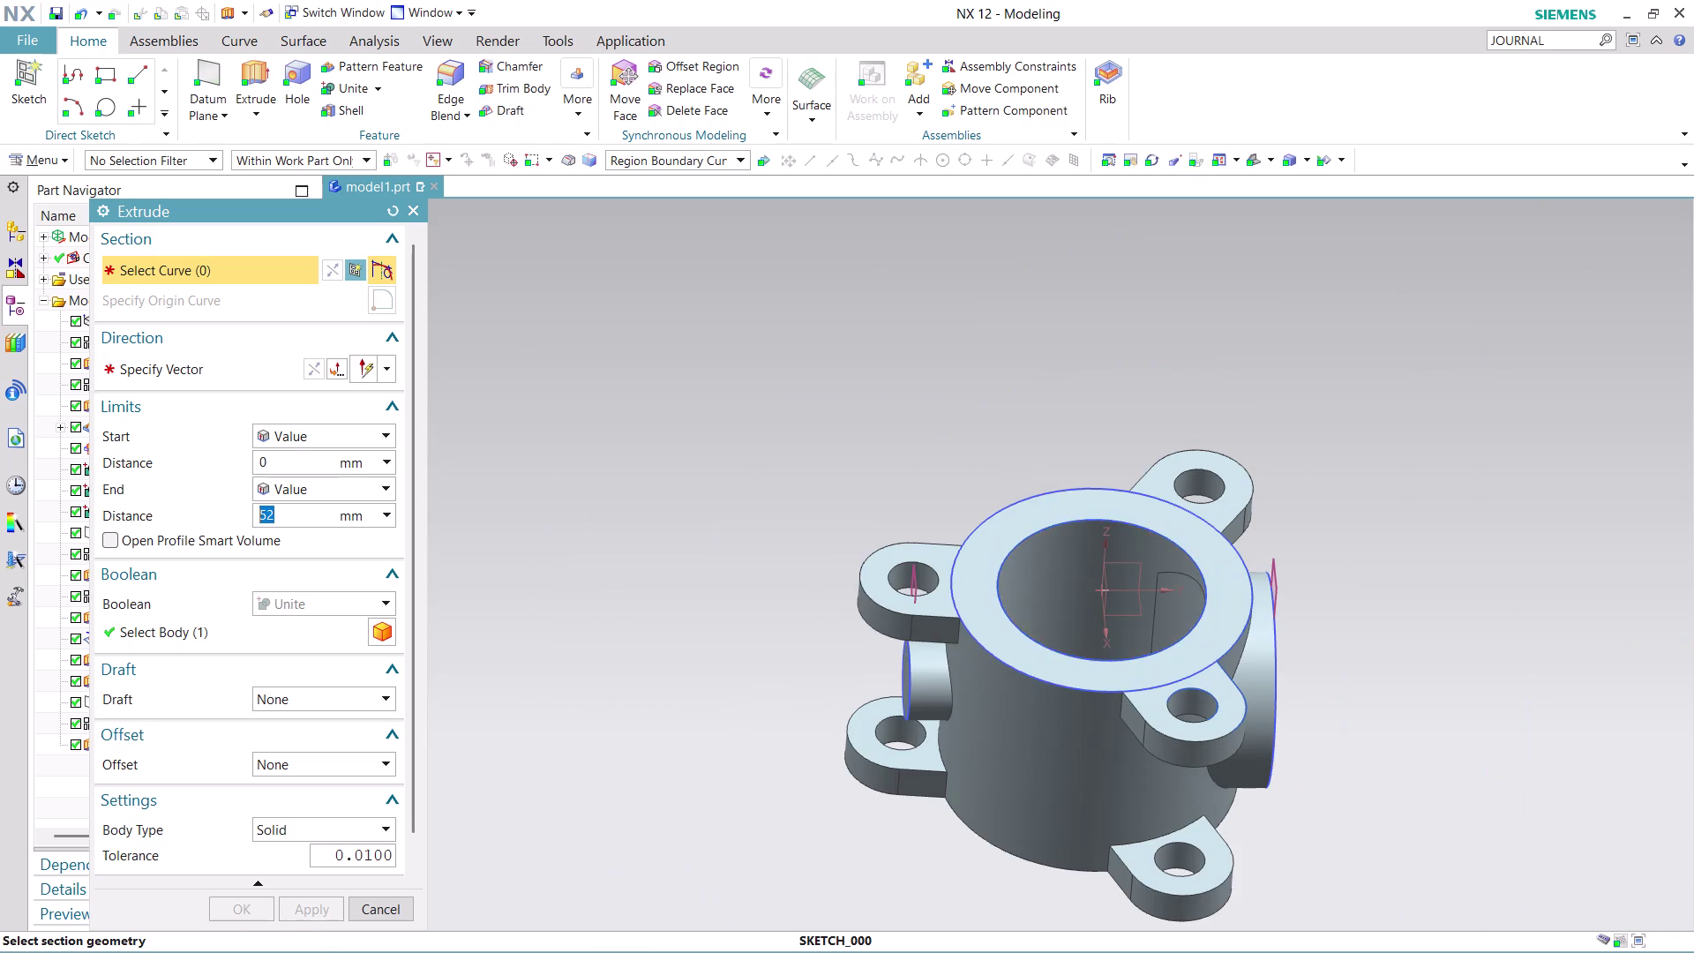
middle_drag(1399, 616, 1307, 650)
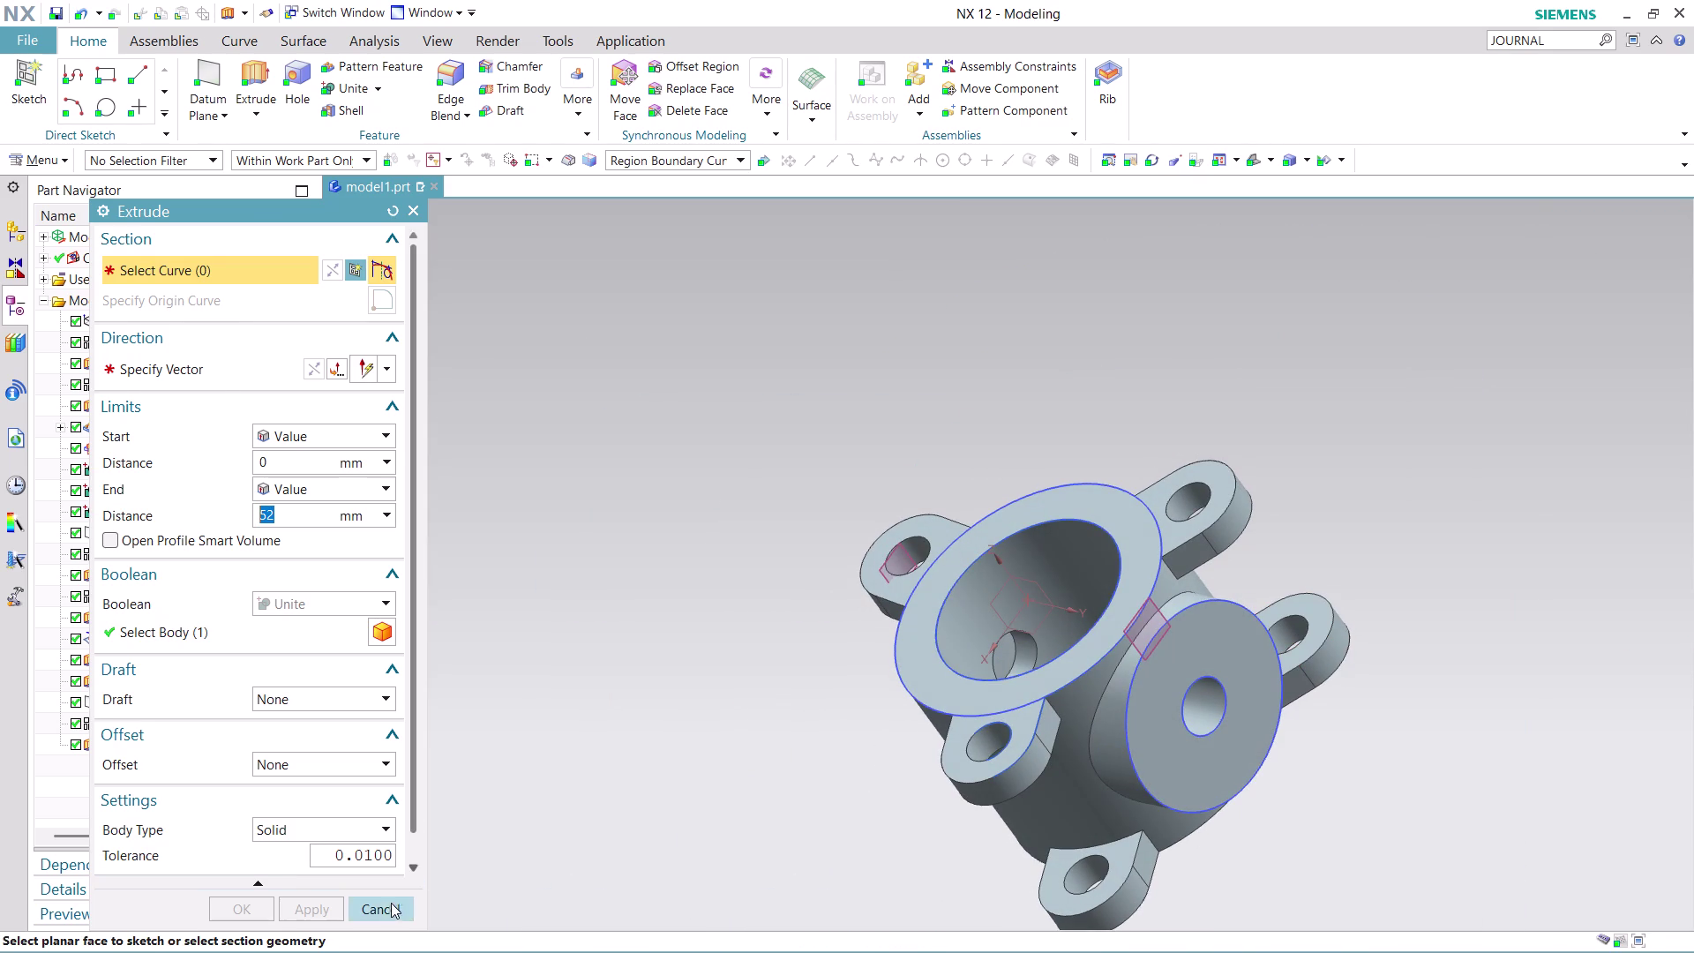
click(386, 908)
Undo the extrude, Sketch (19) and Datum Plane (18), then orbit to view the top flange.
key(ctrl+z)
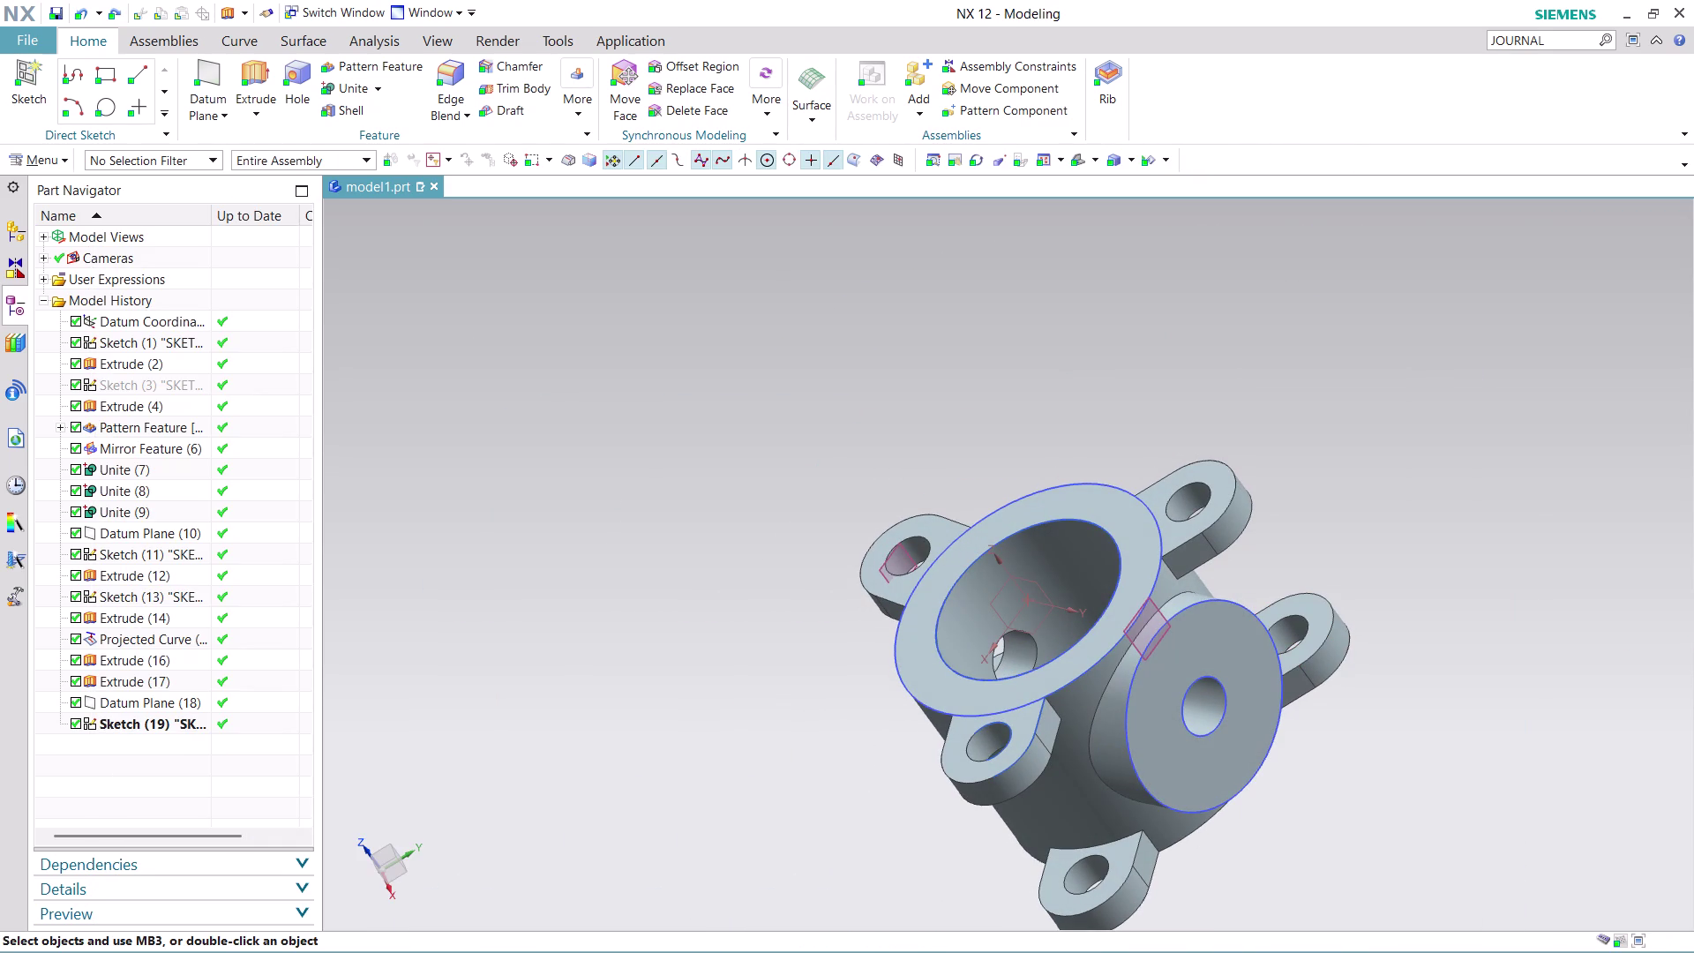
key(ctrl+z)
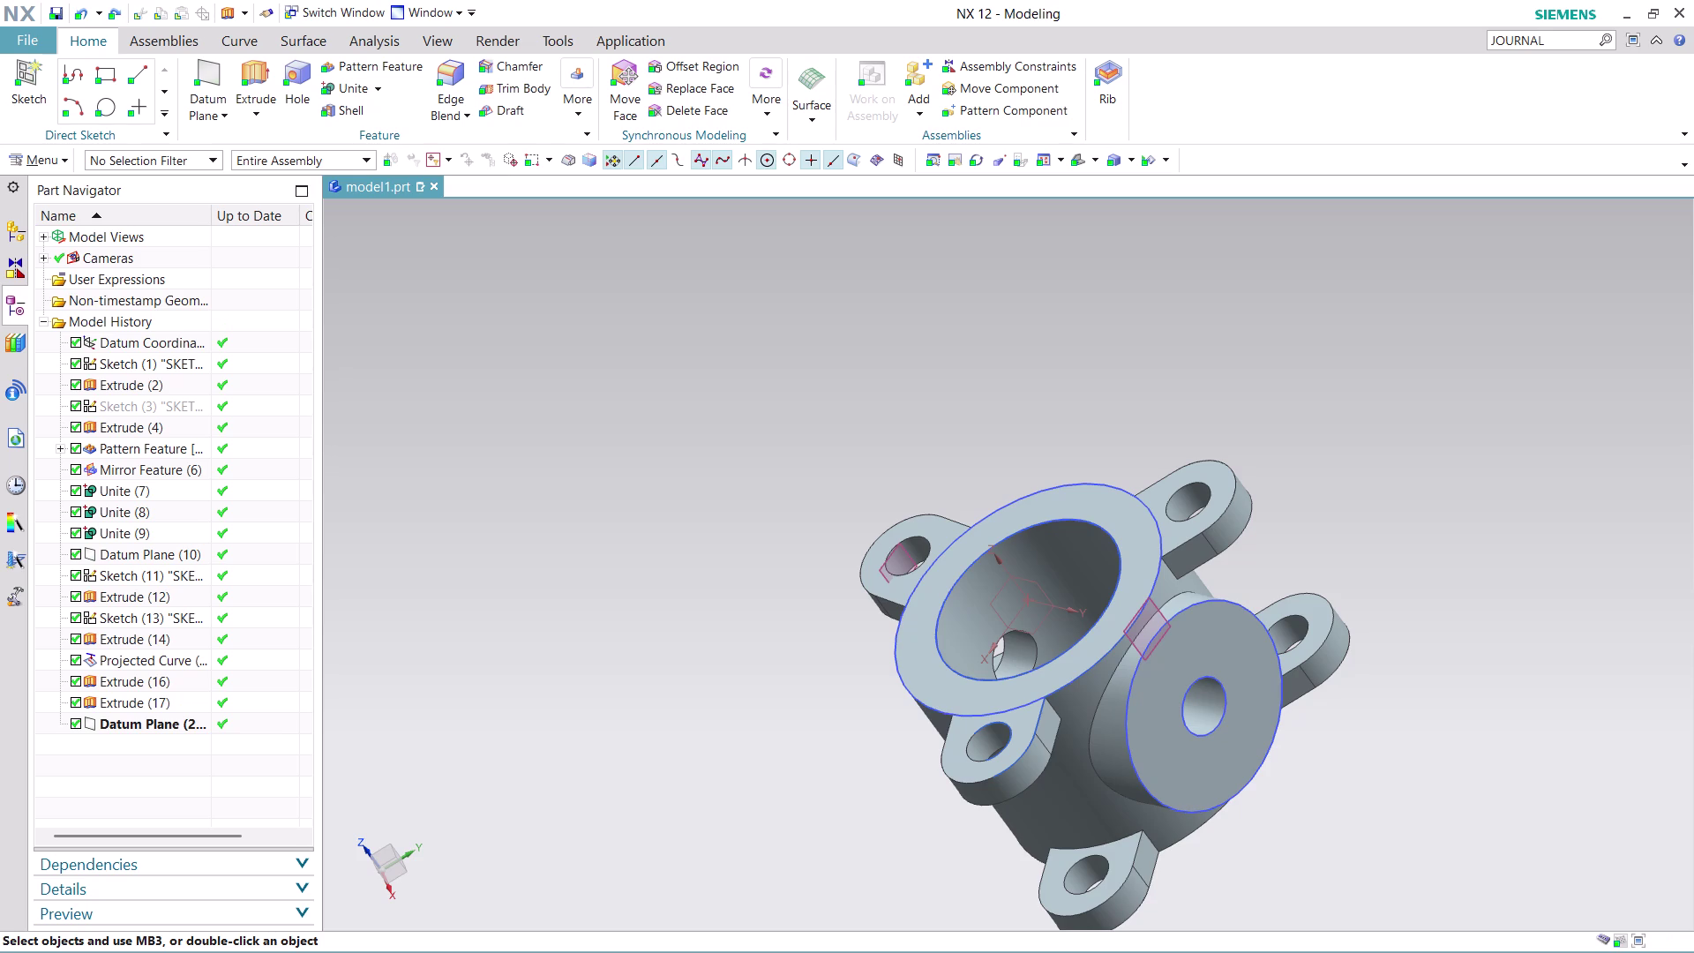
key(ctrl+z)
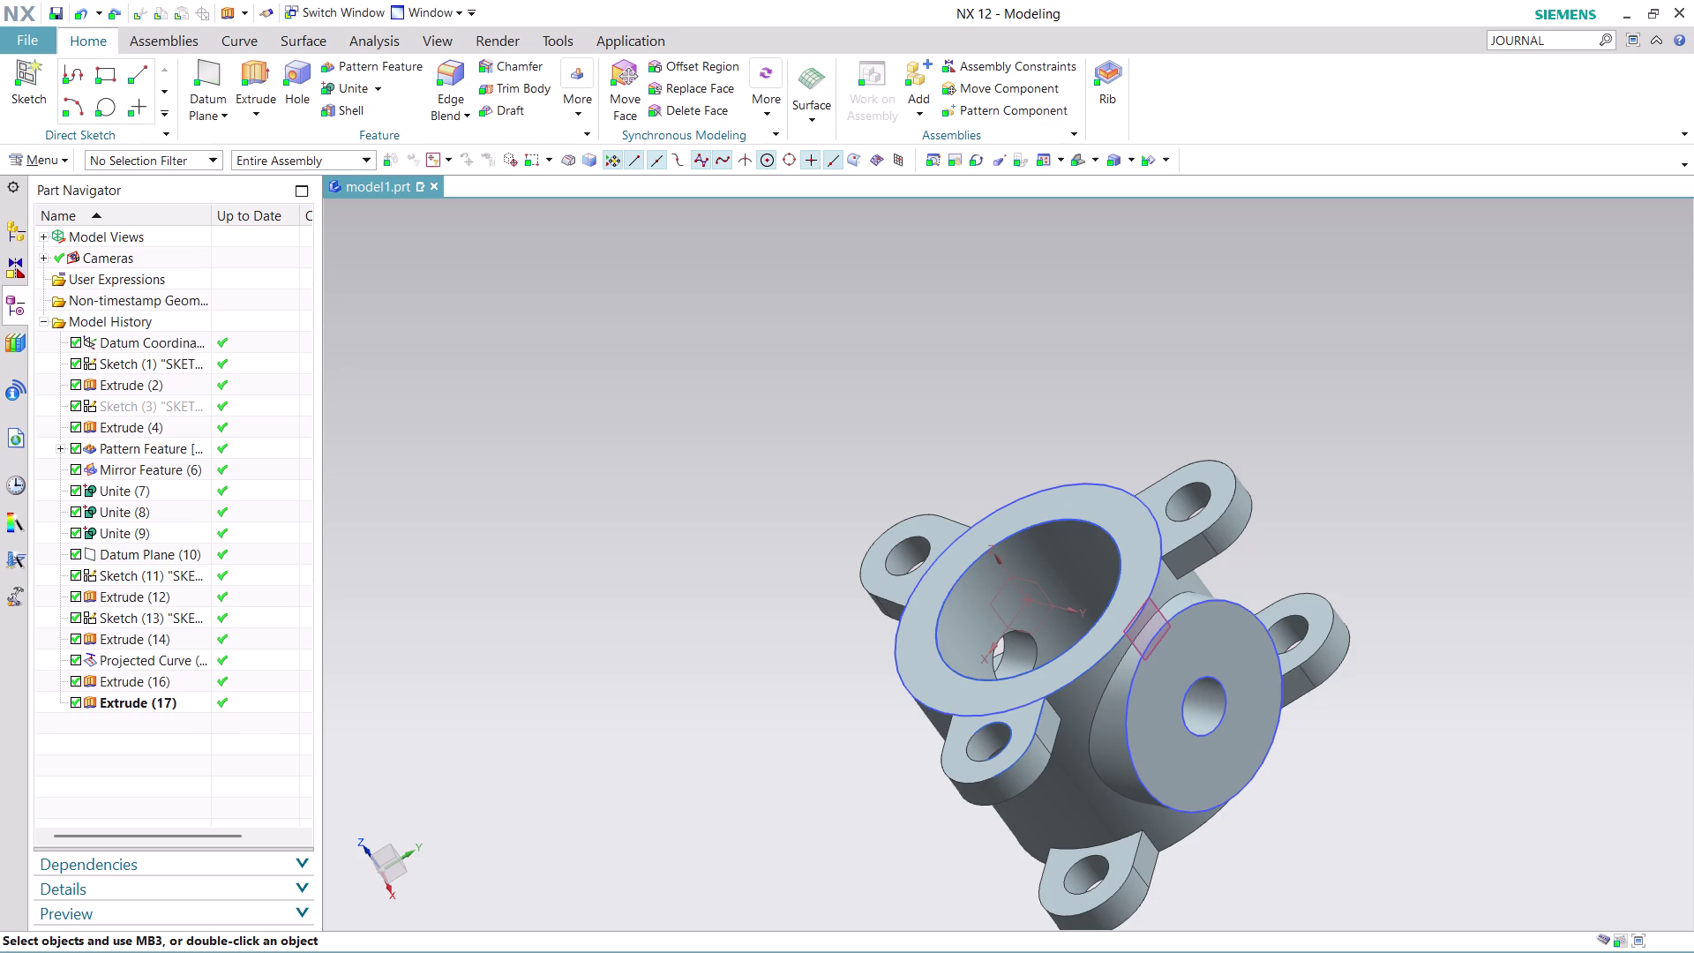
middle_drag(1089, 410, 1161, 426)
scroll(up, 3)
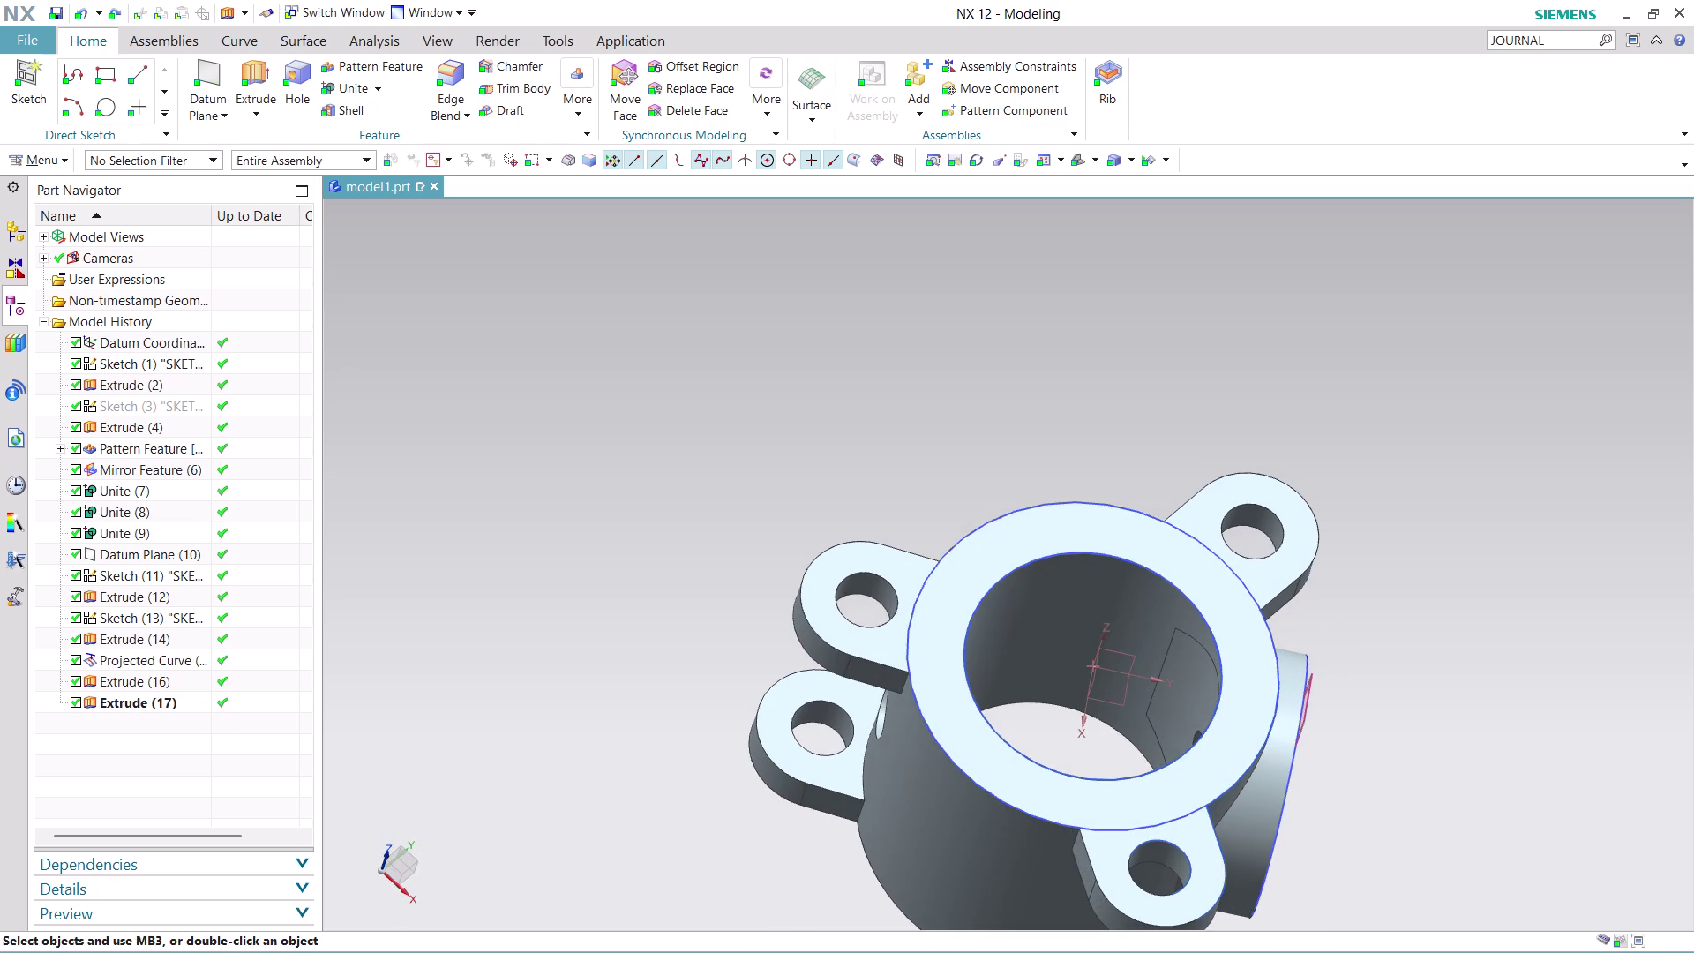